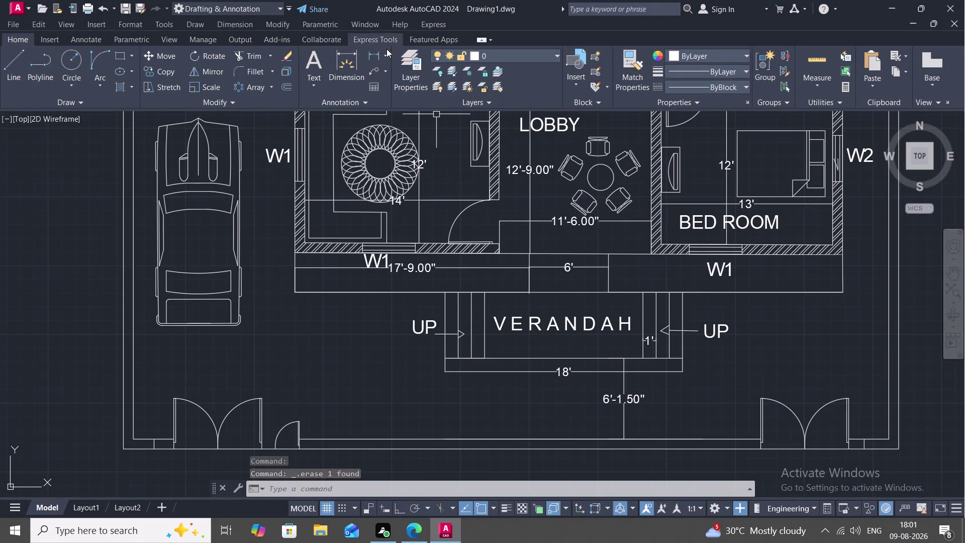
Start a linear dimension across the plan, then cancel it.
click(377, 56)
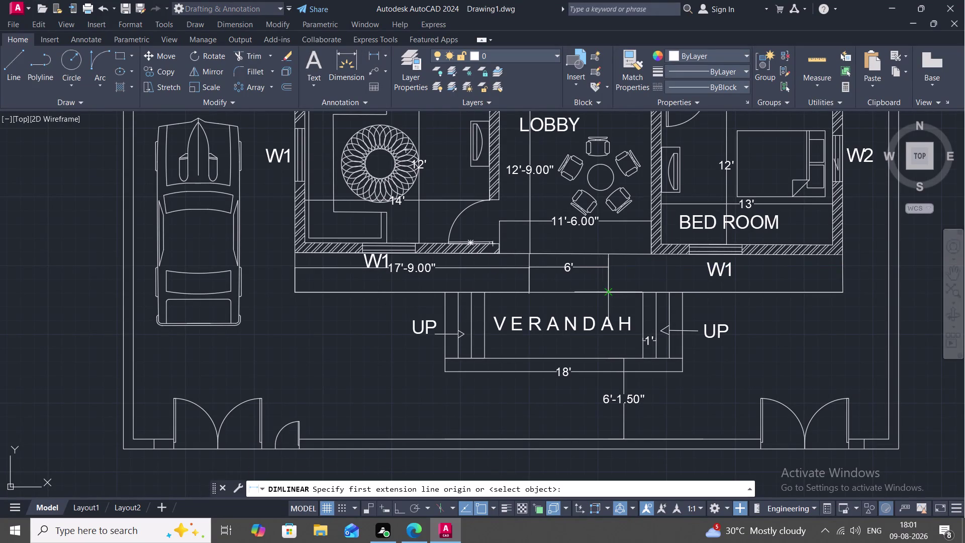
click(608, 292)
click(848, 291)
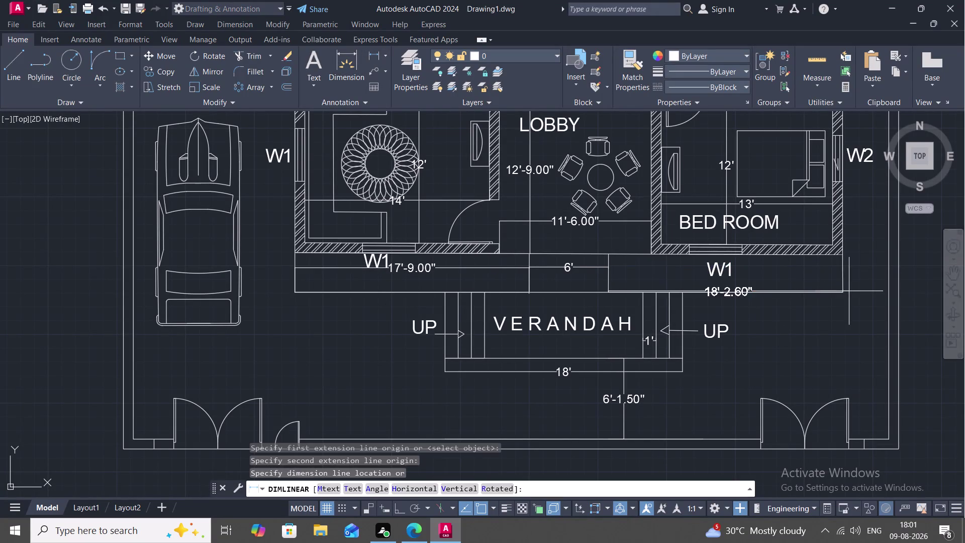
key(Escape)
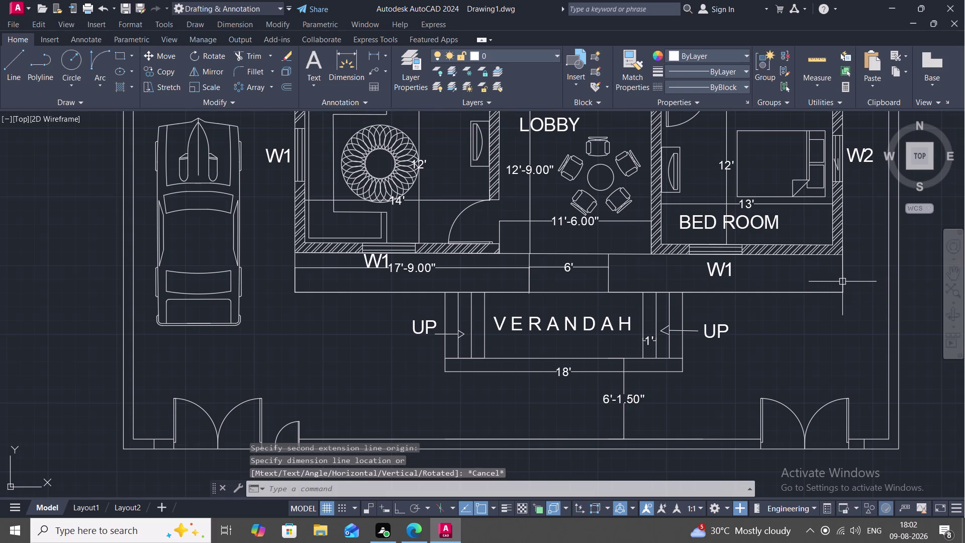
Pan and zoom to the rooms, then attempt a trim and cancel it twice.
middle_drag(842, 282, 737, 310)
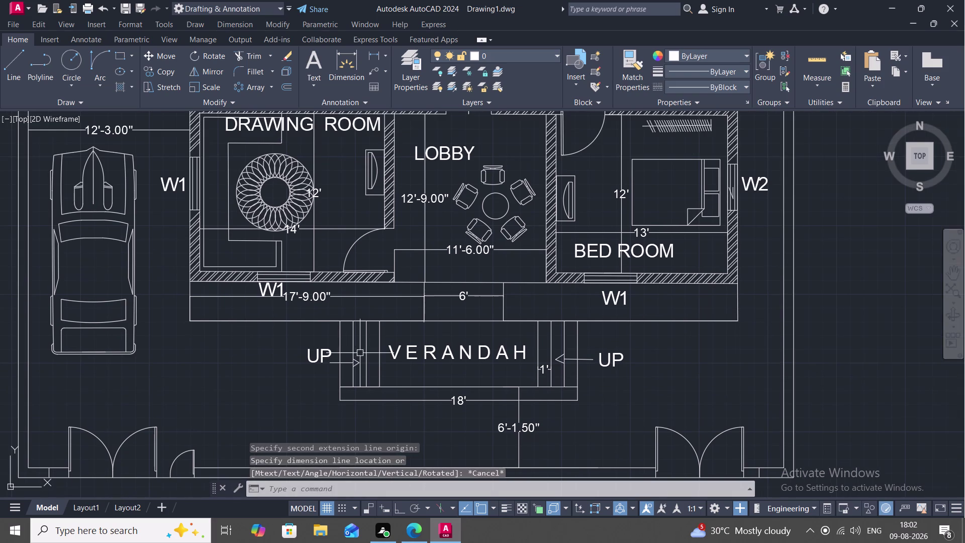
scroll(up, 3)
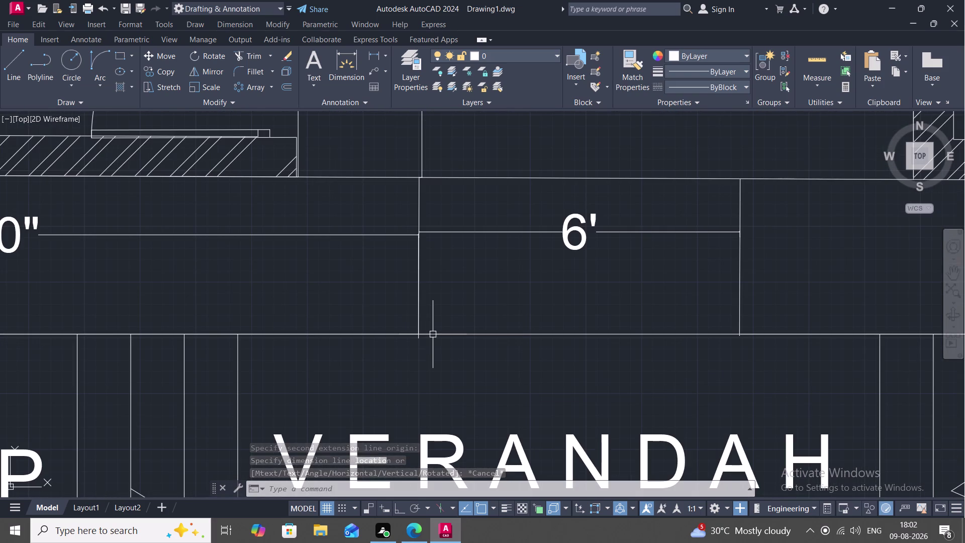
text(TR)
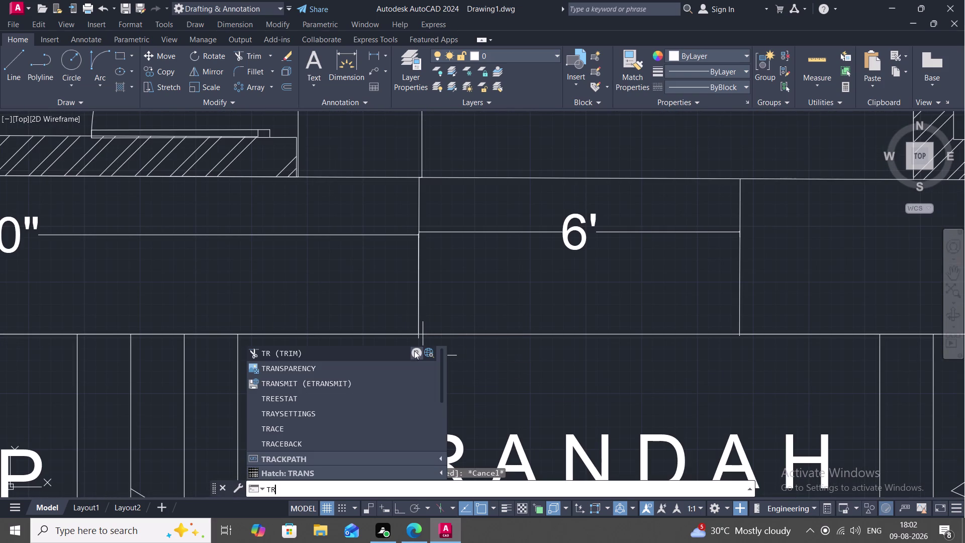
click(409, 350)
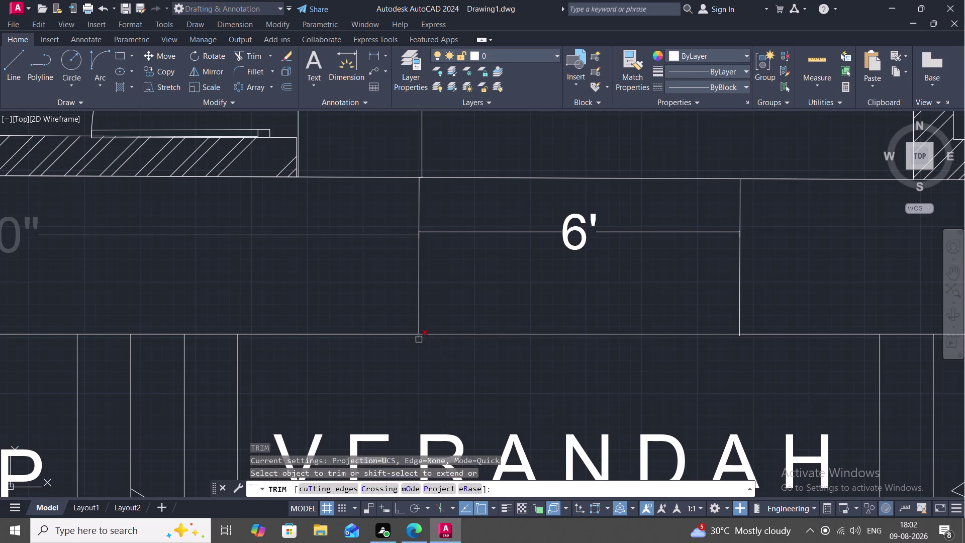
key(Escape)
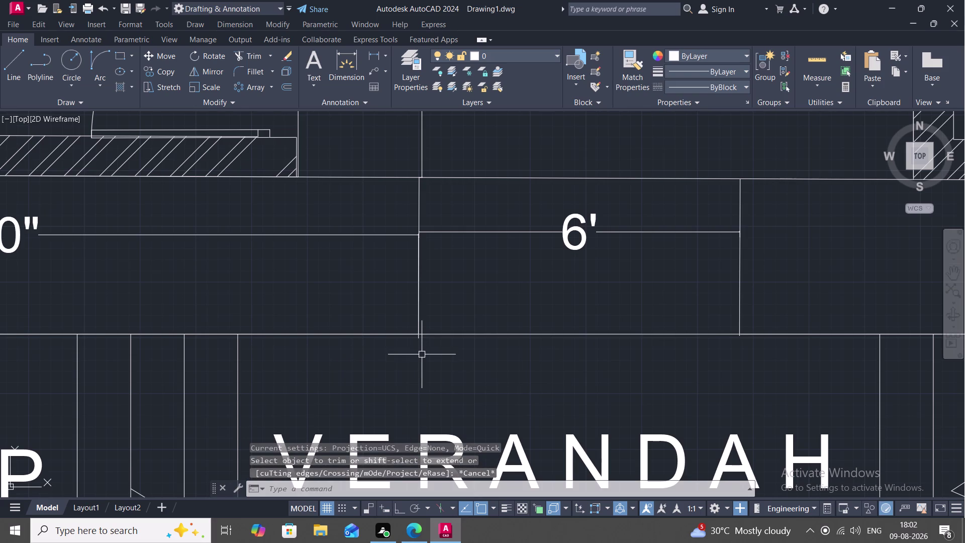
key(space)
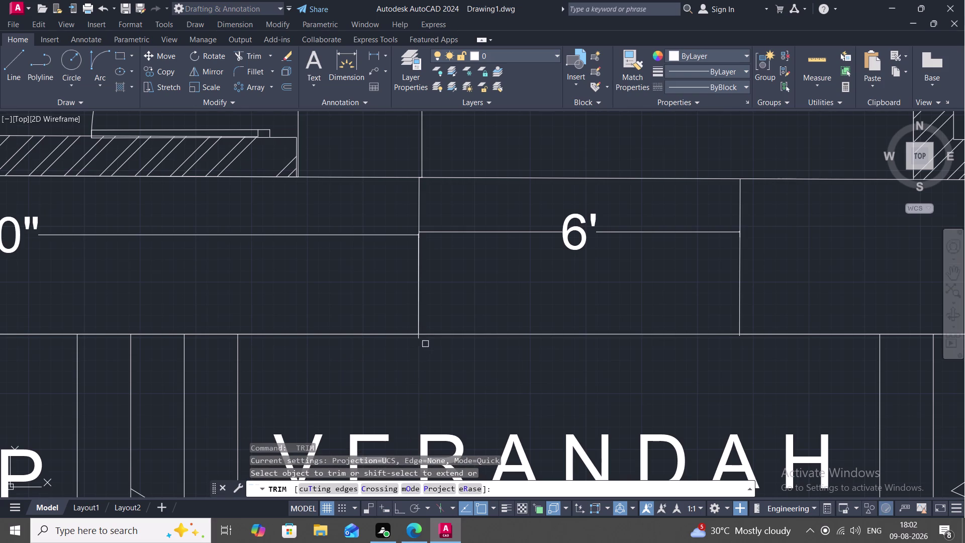
key(Escape)
Try dimensioning from the 6' bay, discarding the 23'-9.25" and 17'-9.23" results.
click(377, 51)
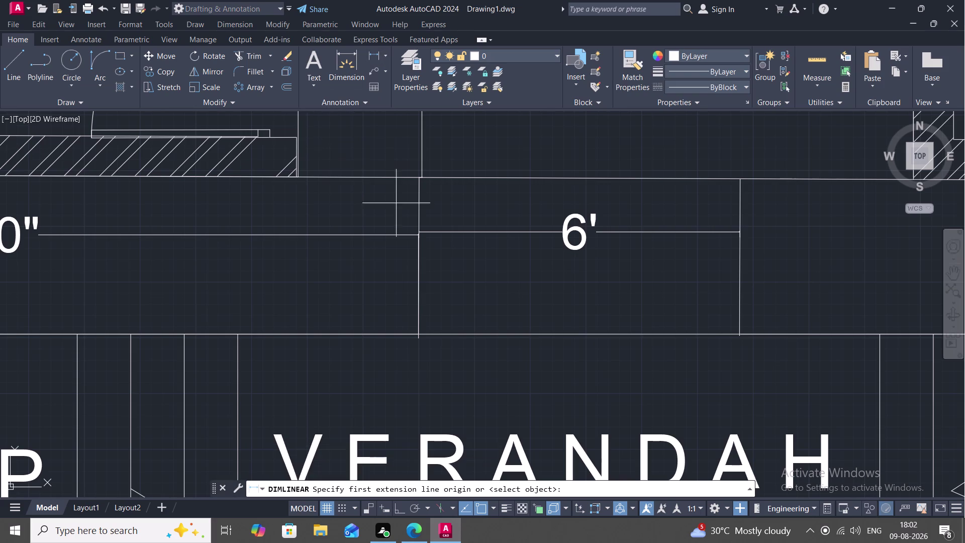
click(419, 334)
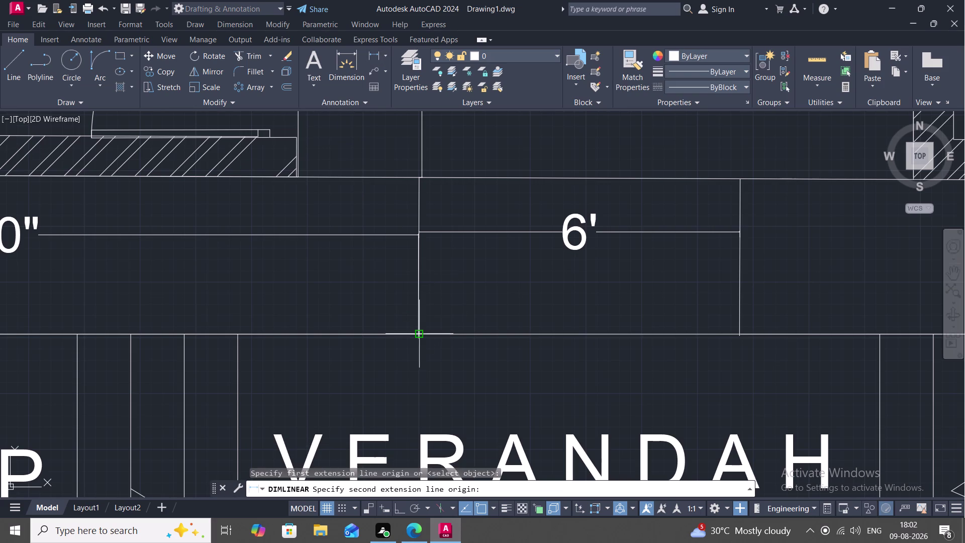
scroll(down, 3)
middle_drag(872, 320, 521, 375)
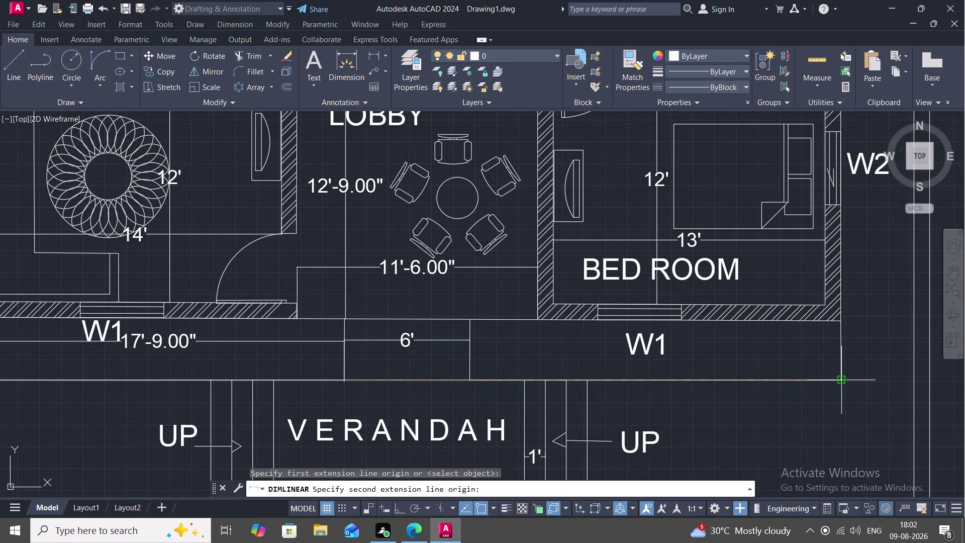
click(838, 381)
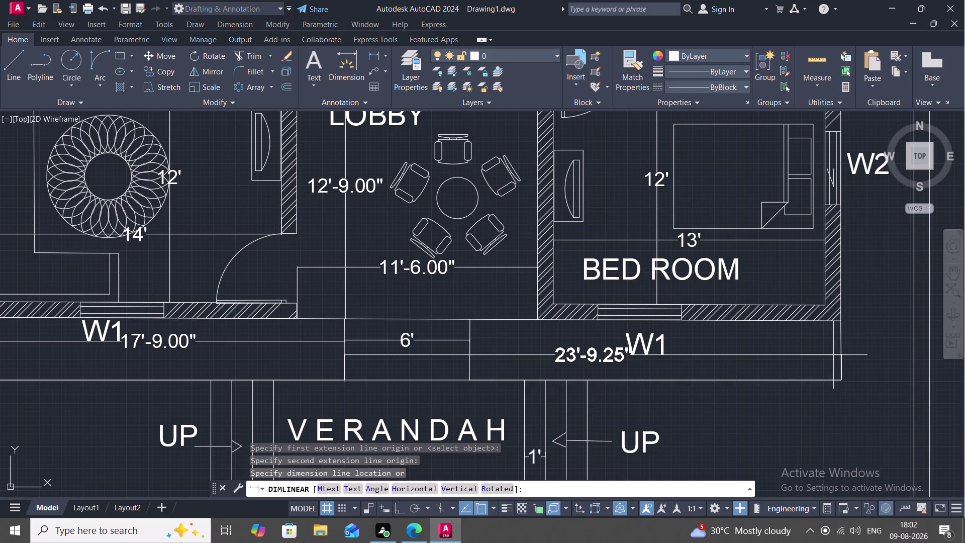
key(Escape)
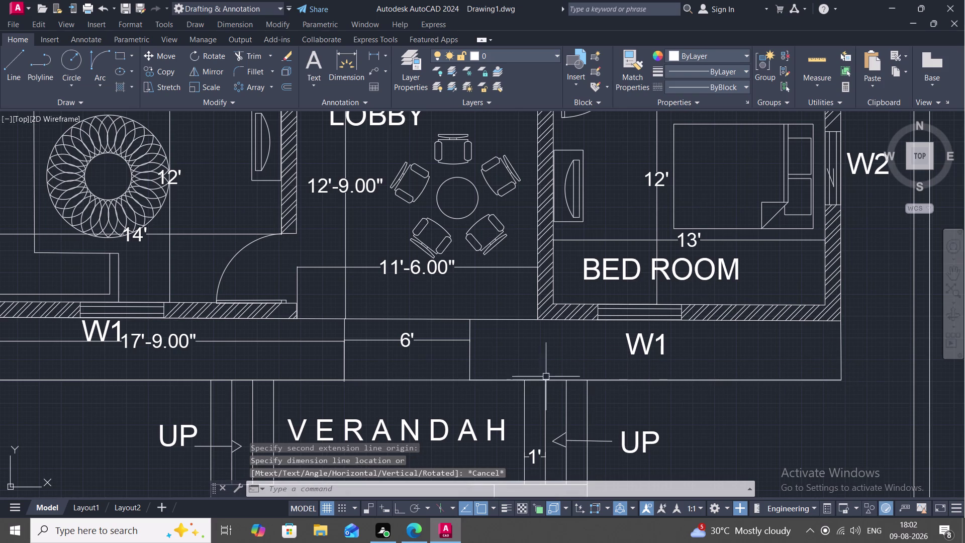
key(space)
click(468, 379)
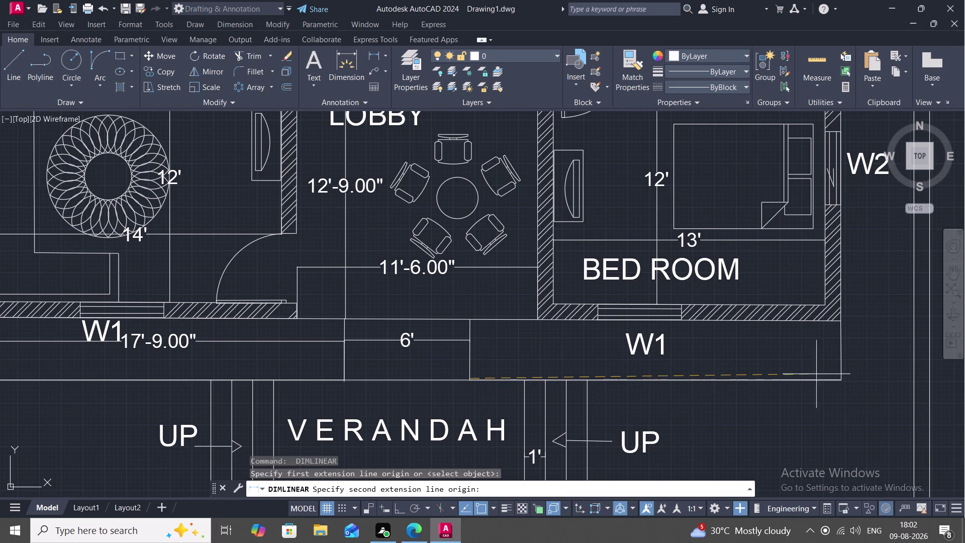
click(845, 373)
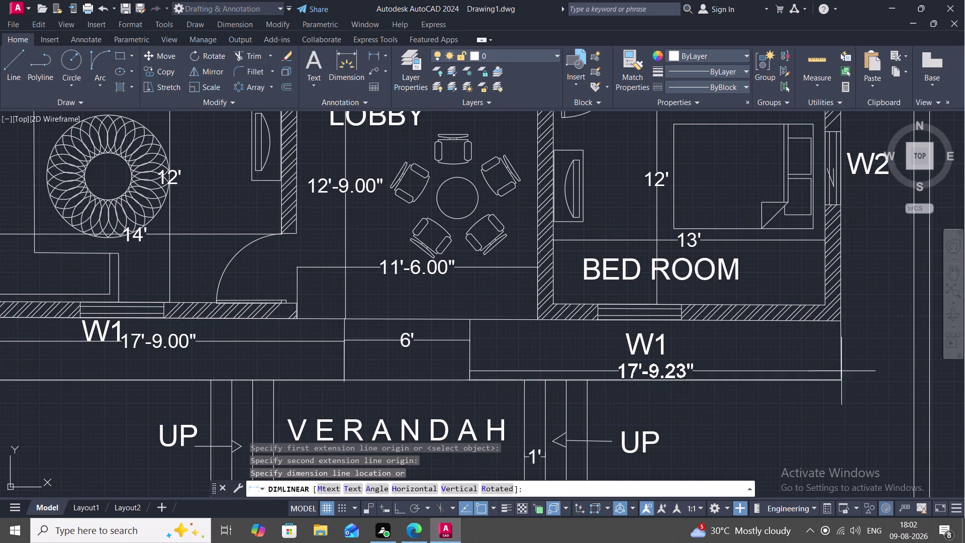
key(Escape)
Dimension 17'-9.00" from the 6' bay's right corner to the right wall, below W1.
key(space)
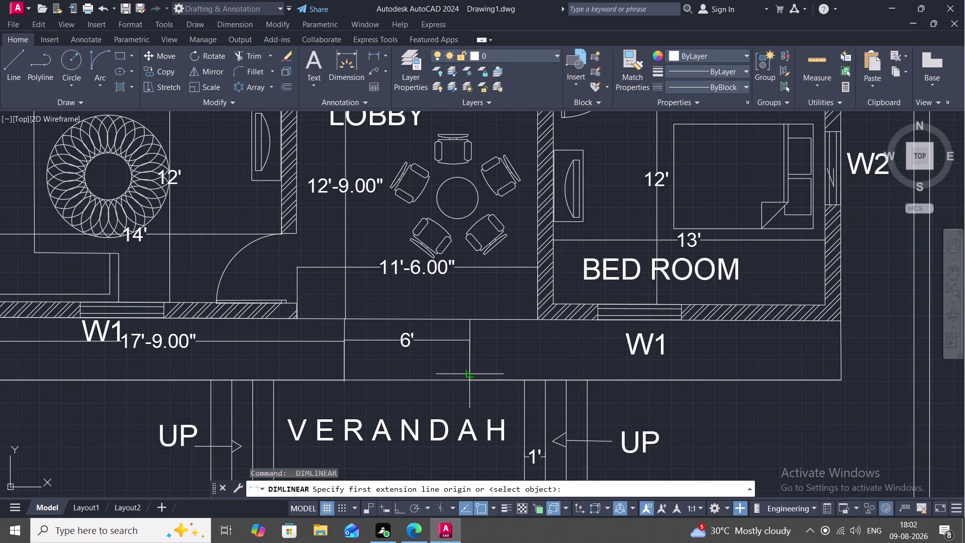
click(472, 382)
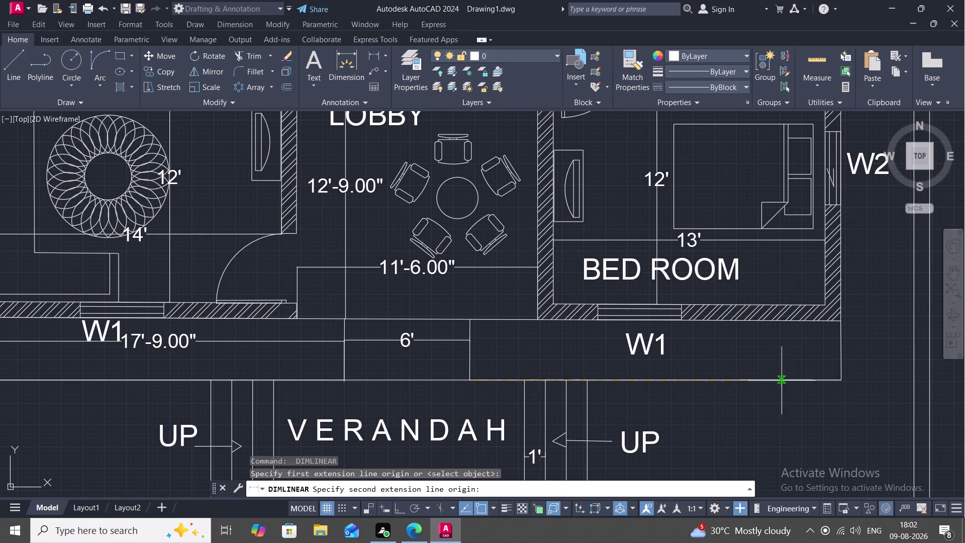
click(838, 381)
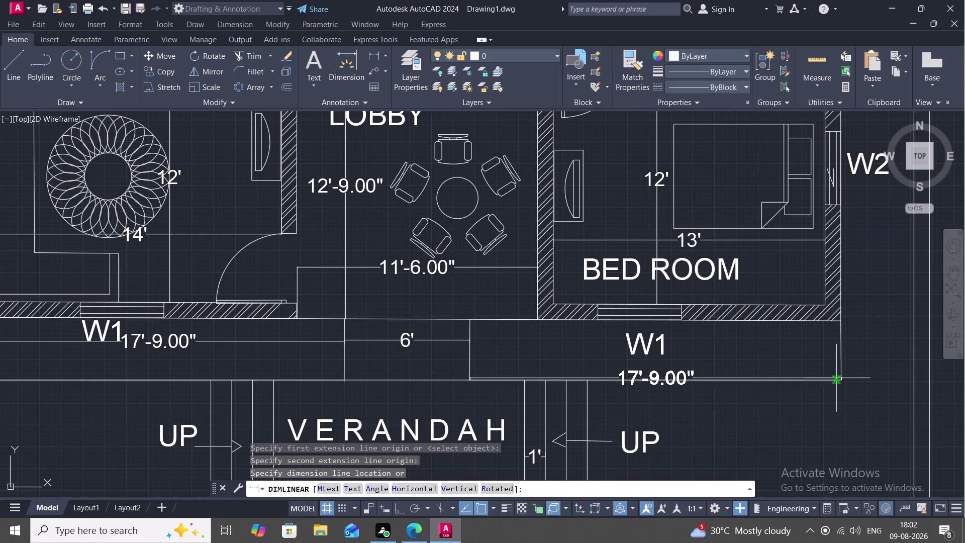
click(830, 363)
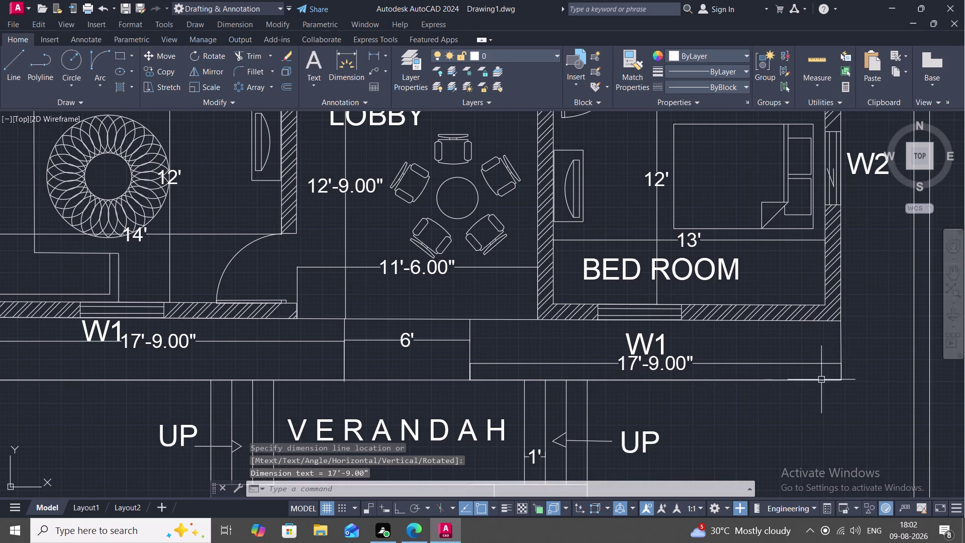
Select the left 17'-9.00" dimension and begin moving it.
middle_drag(793, 385, 807, 376)
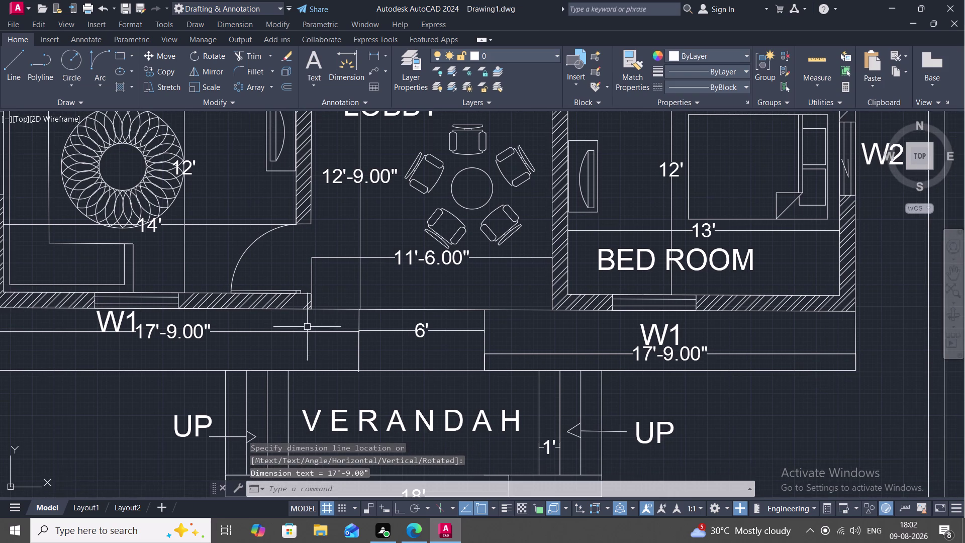
click(307, 331)
text(M)
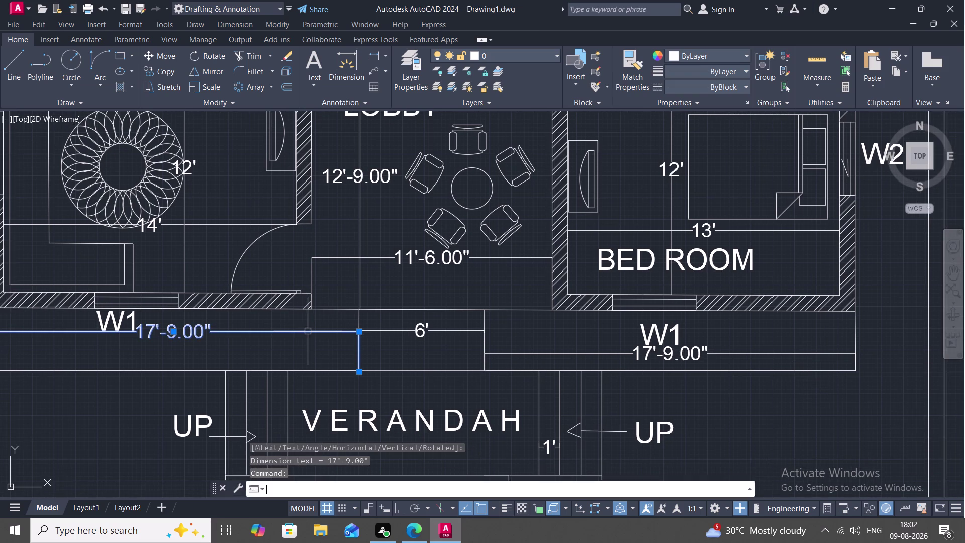
key(space)
Move the left 17'-9.00" dimension lower, then erase the disassociated dimension.
click(268, 331)
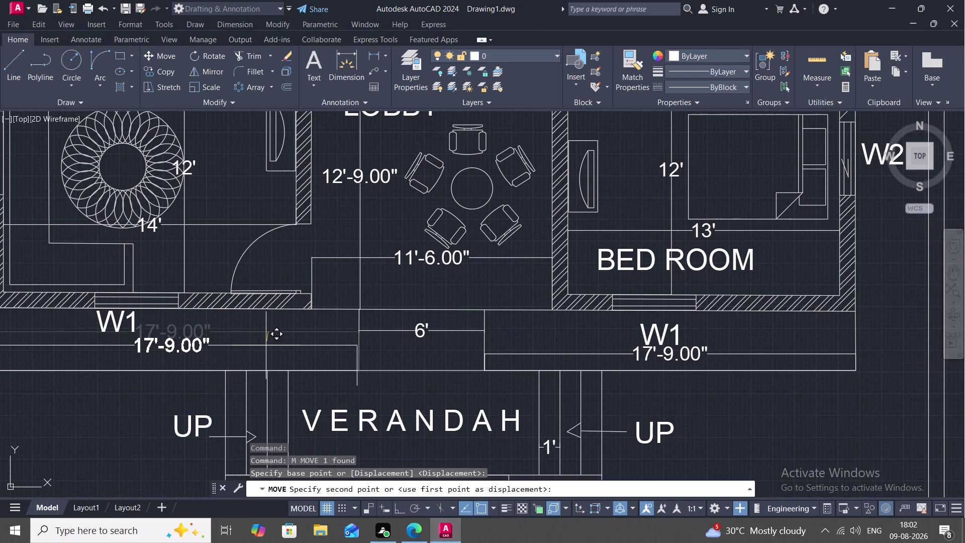
click(268, 346)
scroll(down, 3)
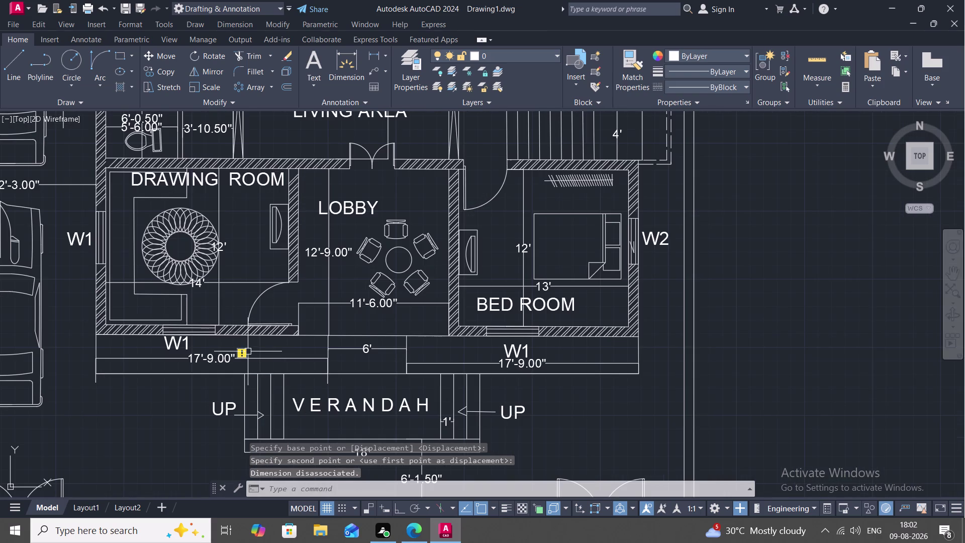
click(246, 351)
key(Delete)
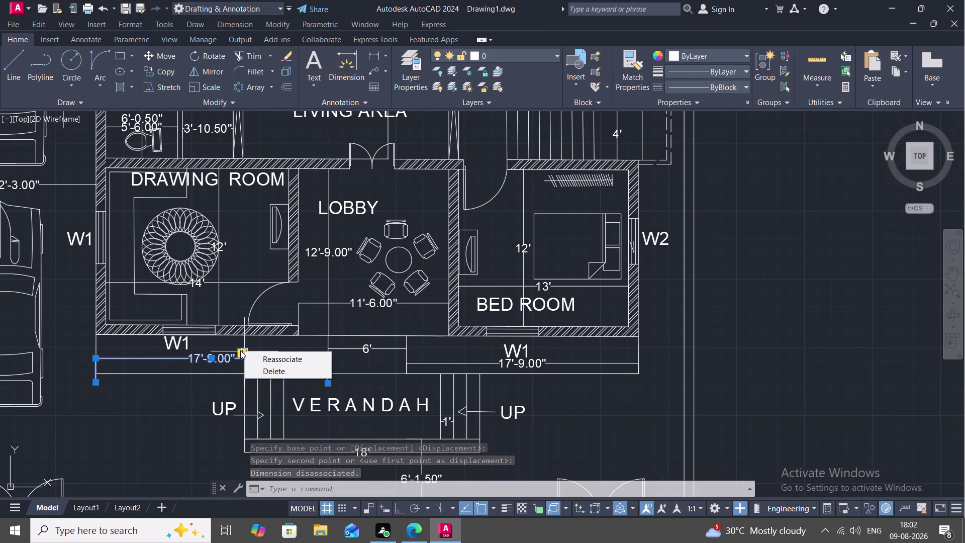
click(296, 373)
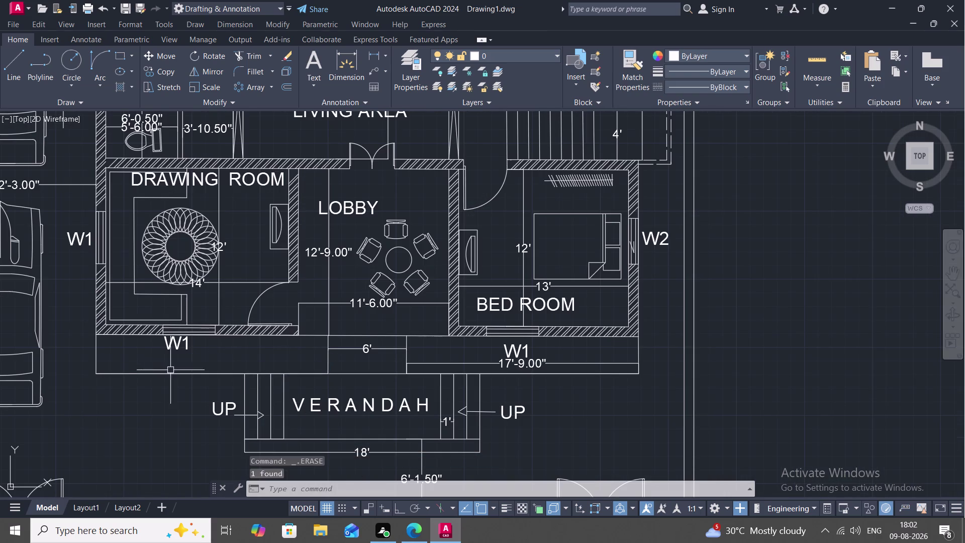
key(space)
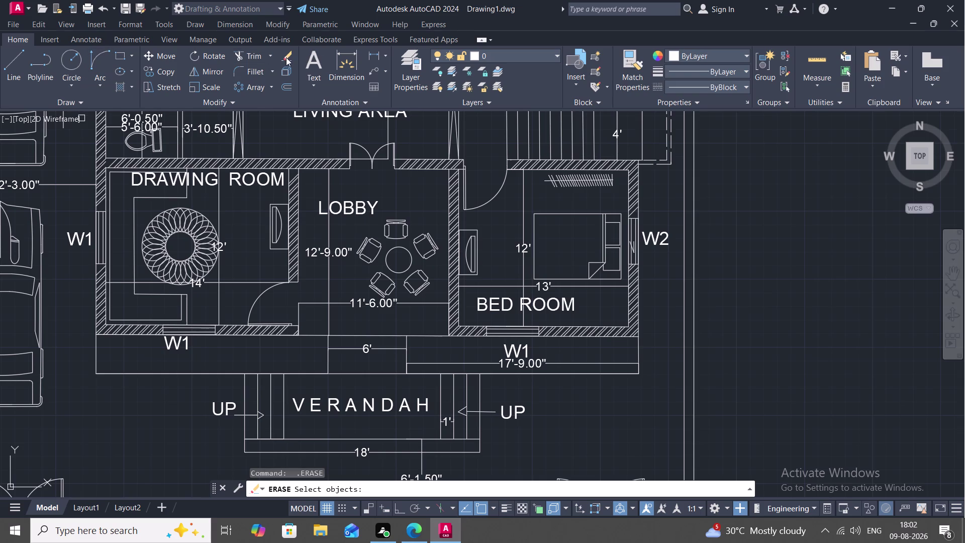
Dimension 17'-9.00" from the verandah front's left corner, placed below the rooms.
click(378, 53)
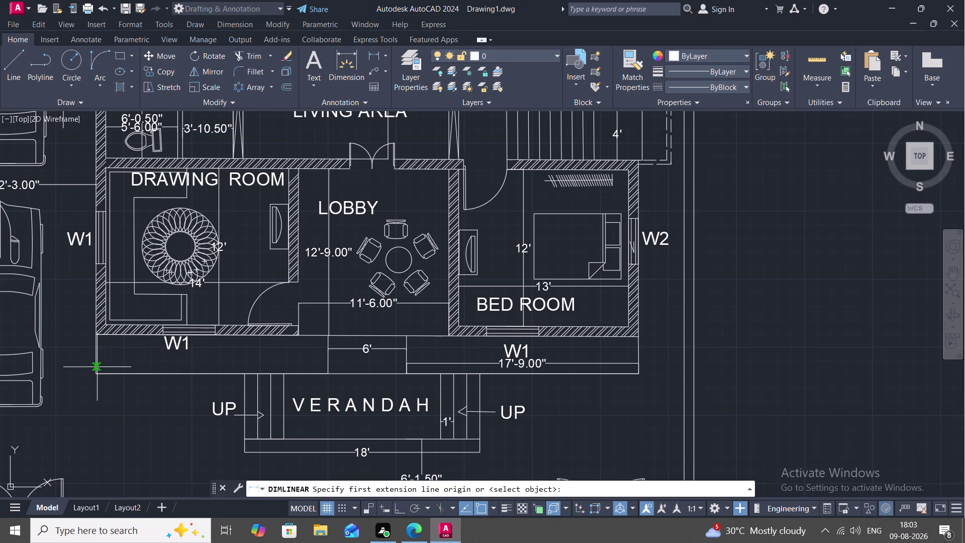
click(95, 373)
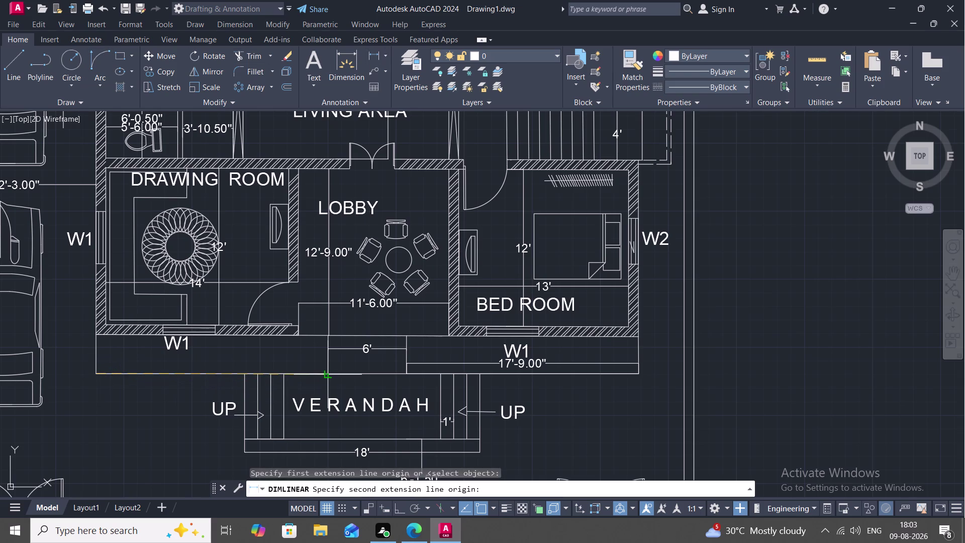
click(327, 373)
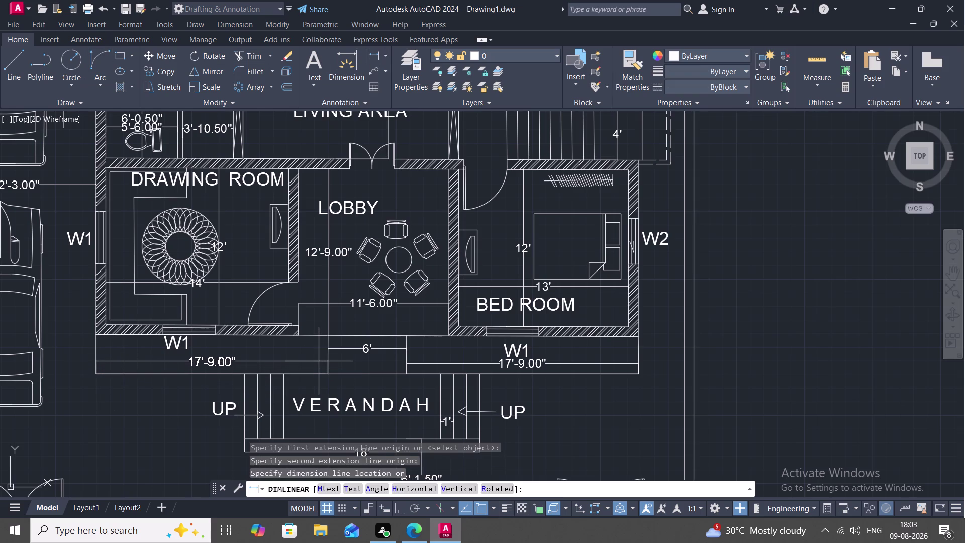
click(318, 361)
Copy the D2 door tag to two neighbouring doors at the top of the plan.
scroll(down, 3)
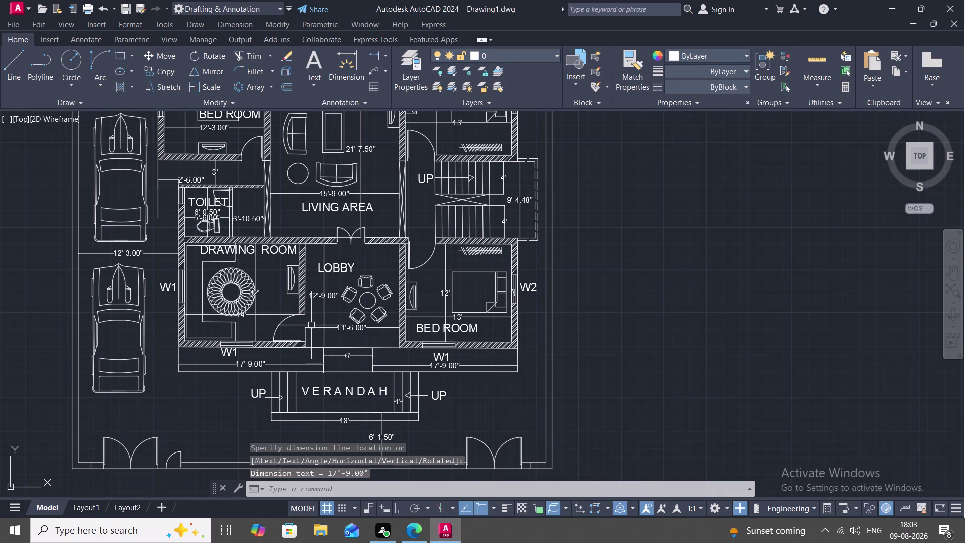
scroll(down, 3)
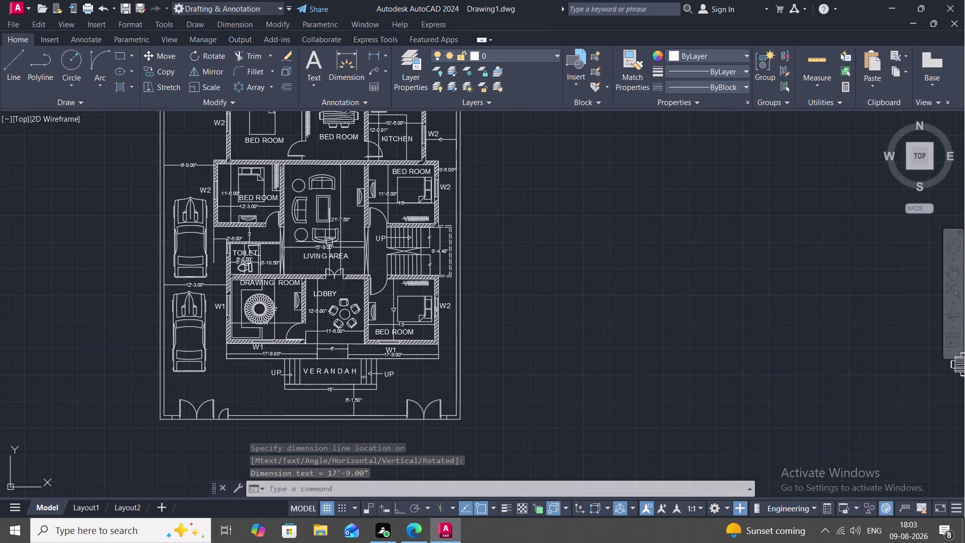
middle_drag(329, 242, 330, 287)
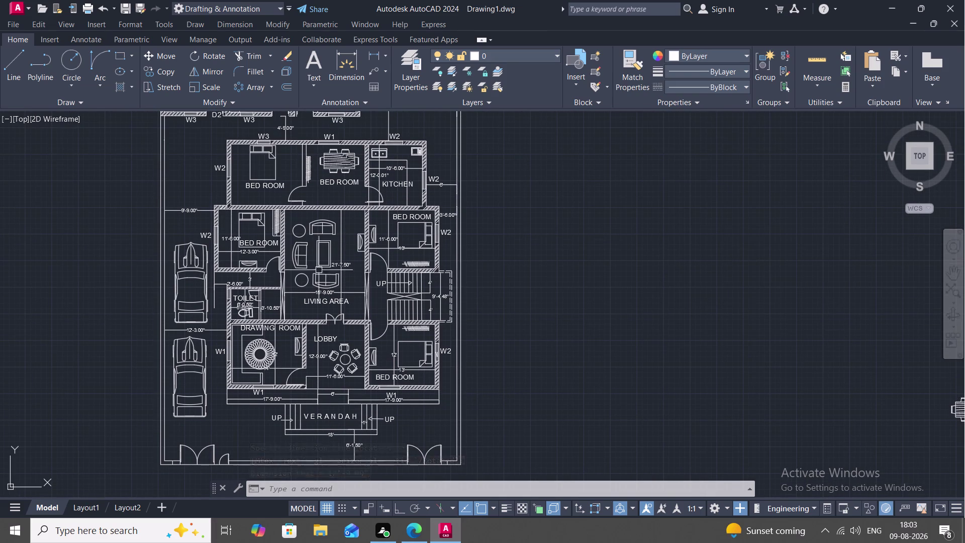
scroll(down, 3)
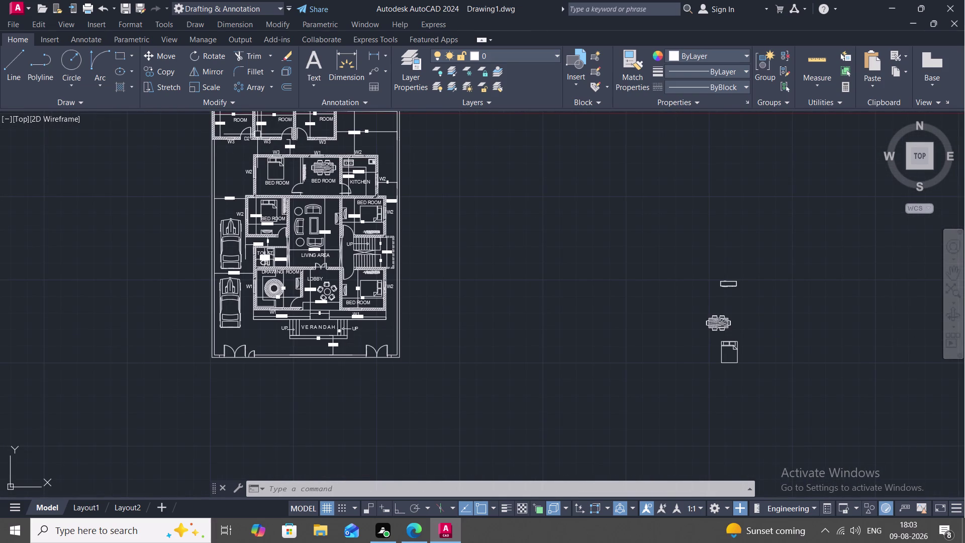
scroll(up, 3)
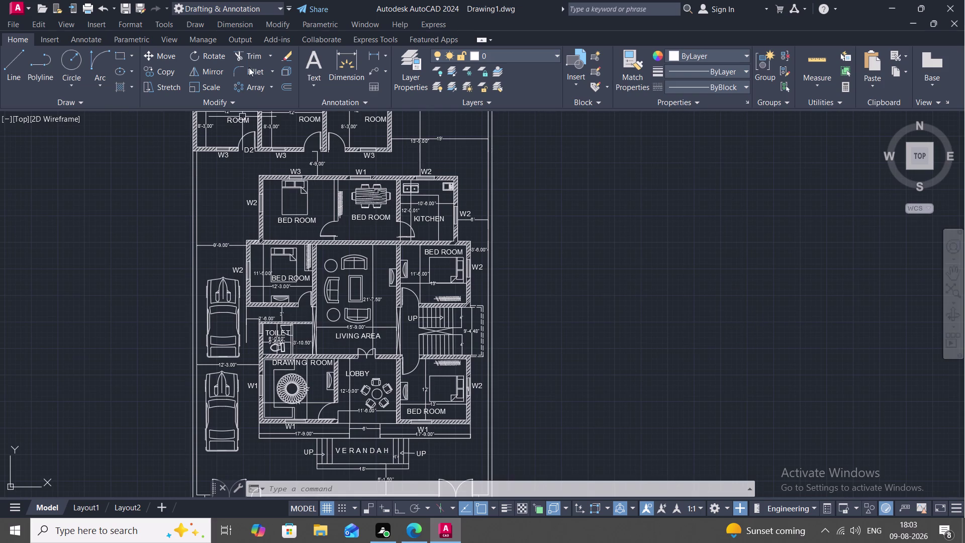
key(c)
text(O)
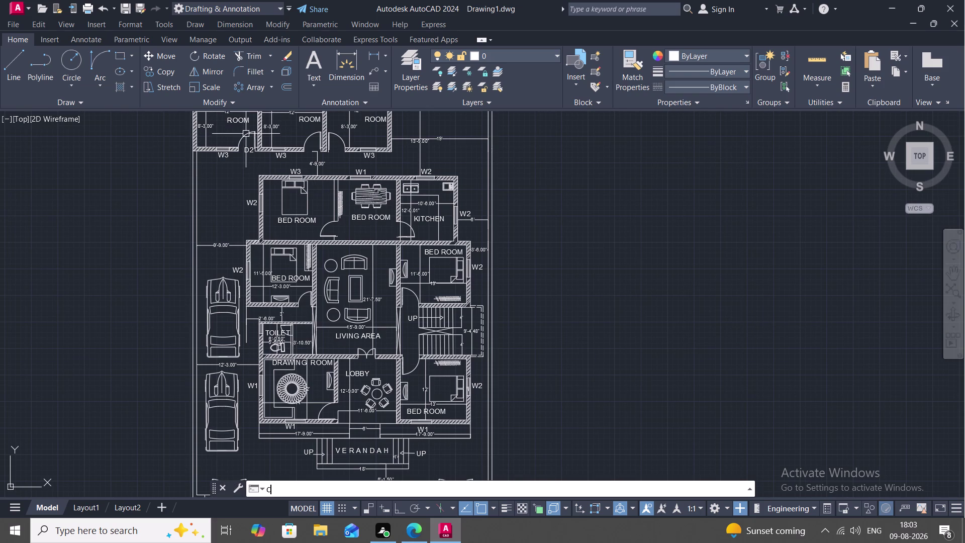
key(space)
click(249, 152)
right_click(249, 151)
click(249, 152)
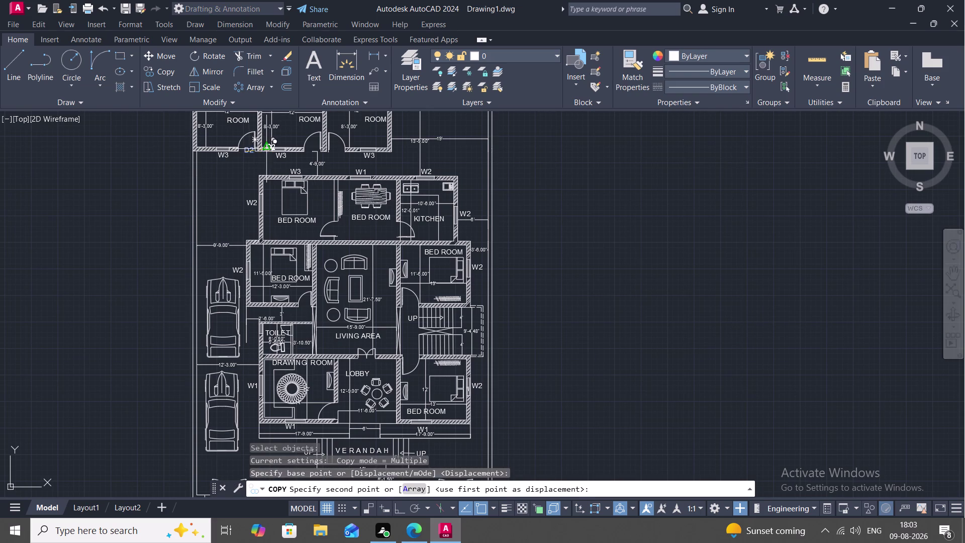
scroll(up, 3)
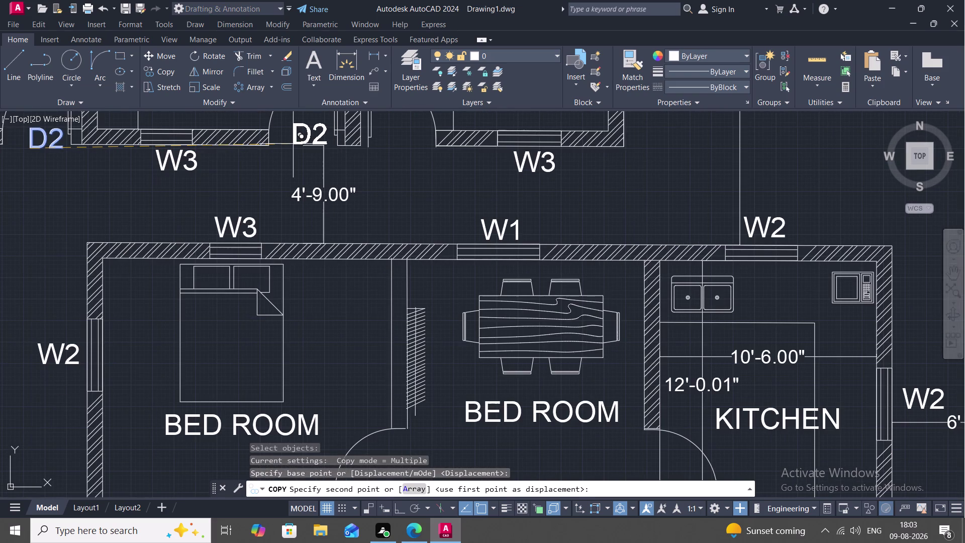
click(293, 143)
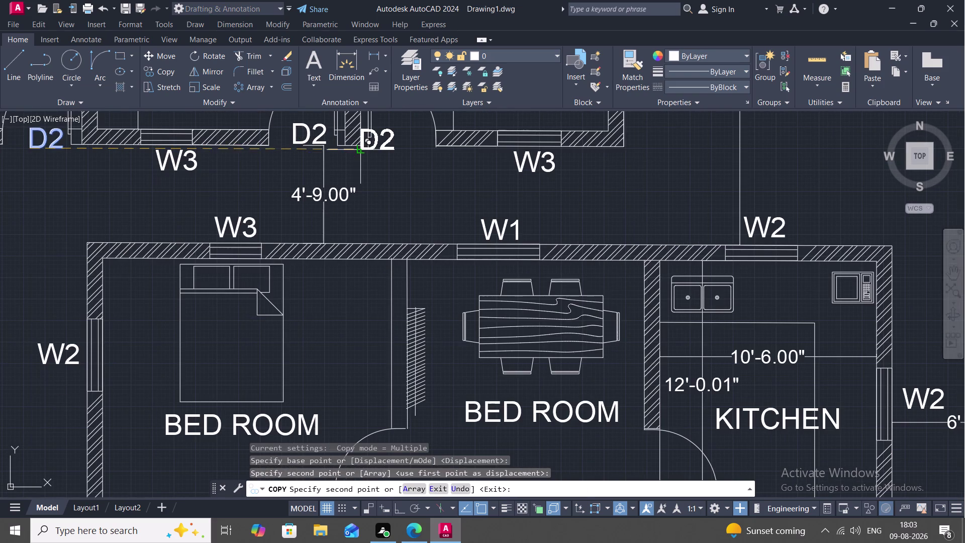
click(380, 144)
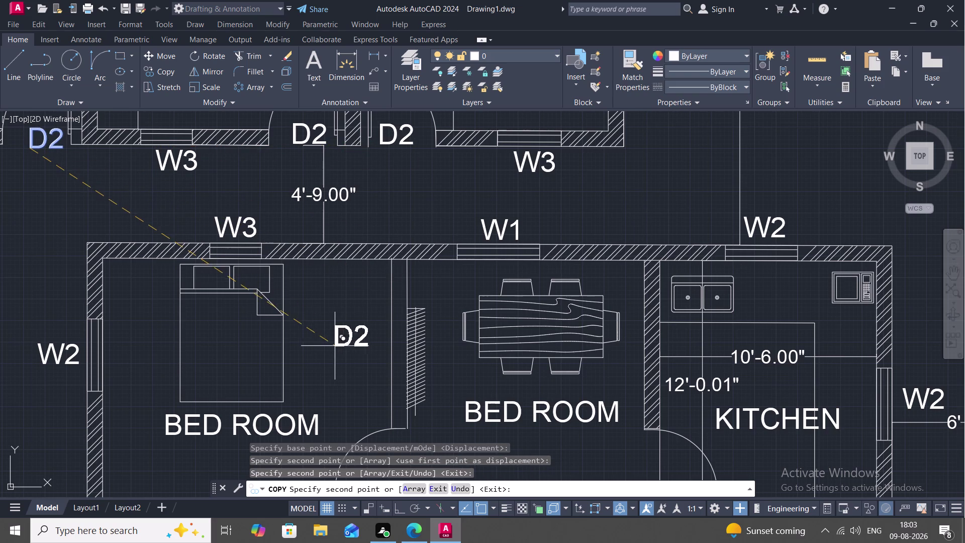
Pan down to the toilet and erase the 2'-6.00" dimension beside it.
middle_drag(332, 344, 298, 176)
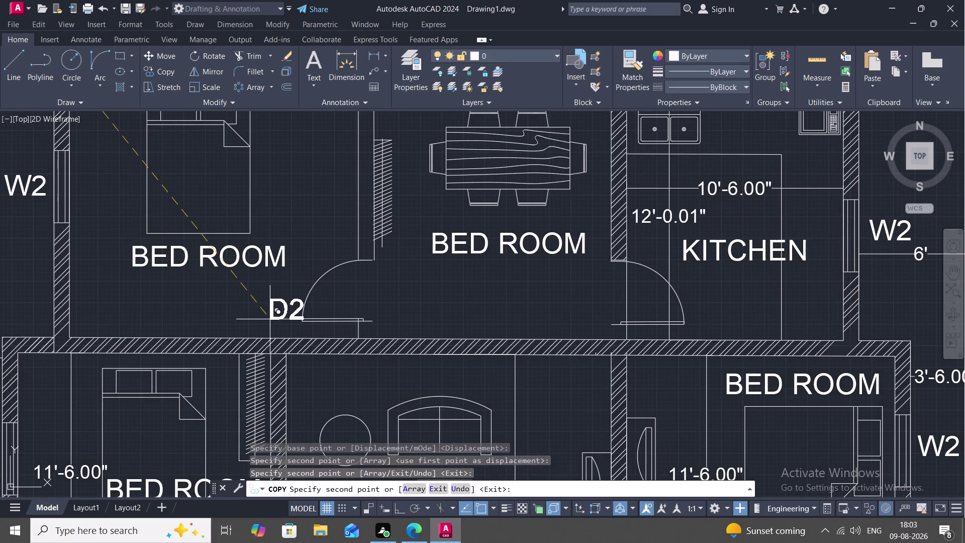
middle_drag(225, 313, 290, 237)
scroll(down, 3)
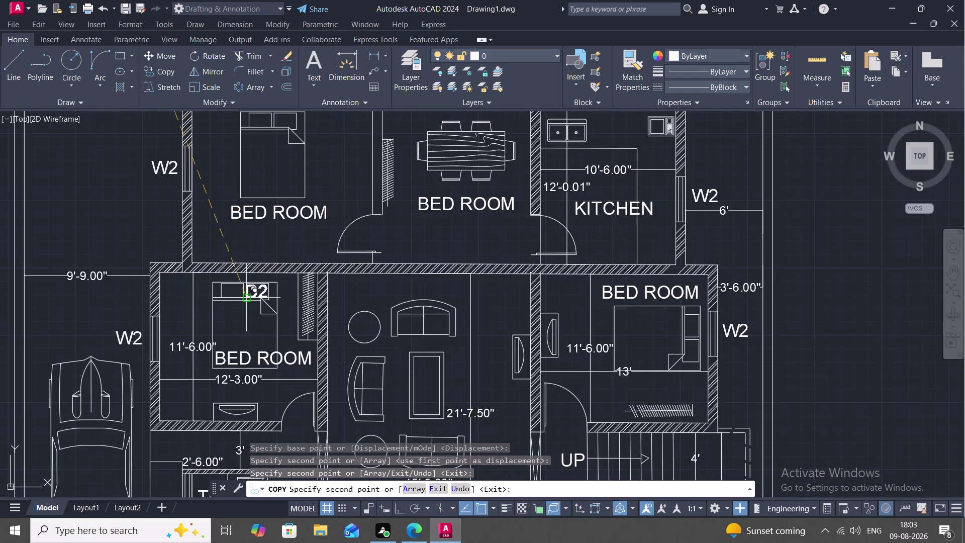
scroll(down, 3)
middle_drag(229, 315, 256, 253)
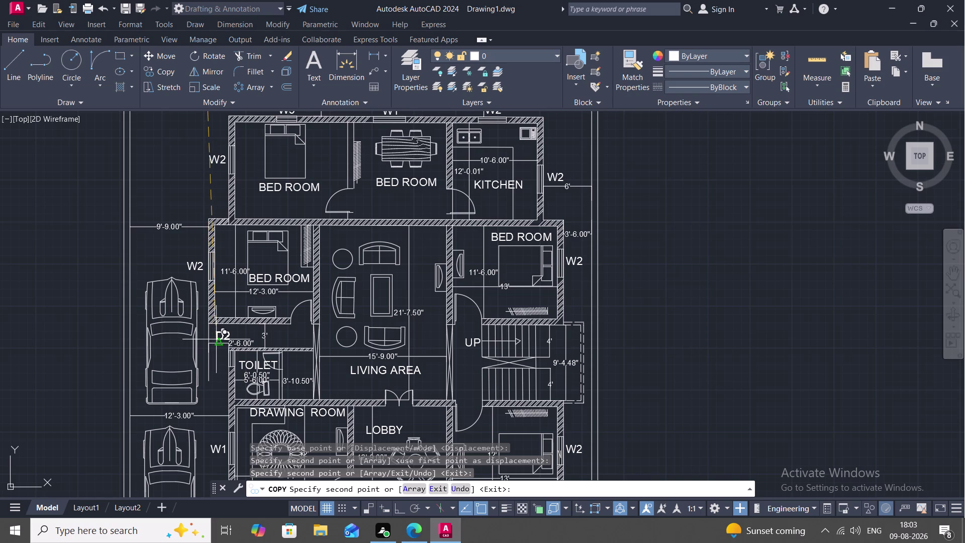
key(Escape)
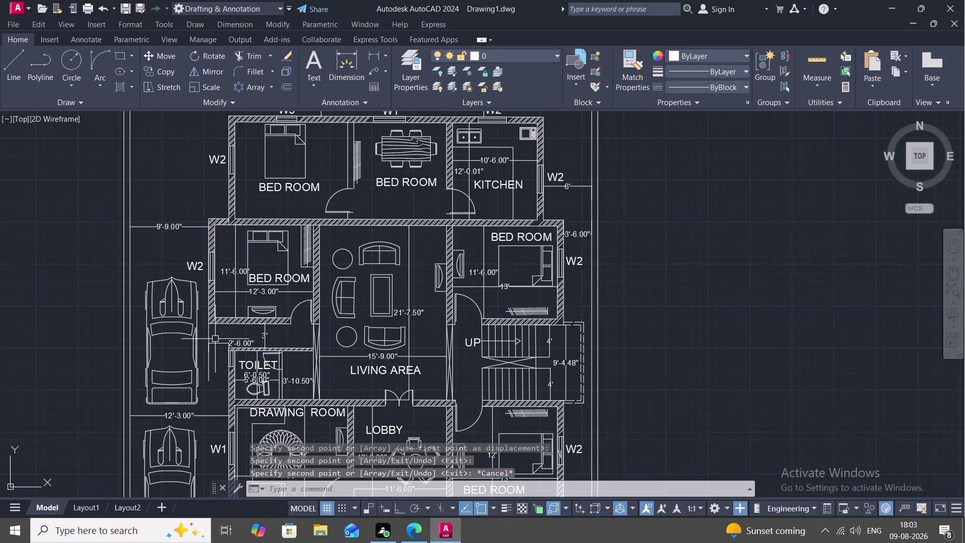
click(220, 344)
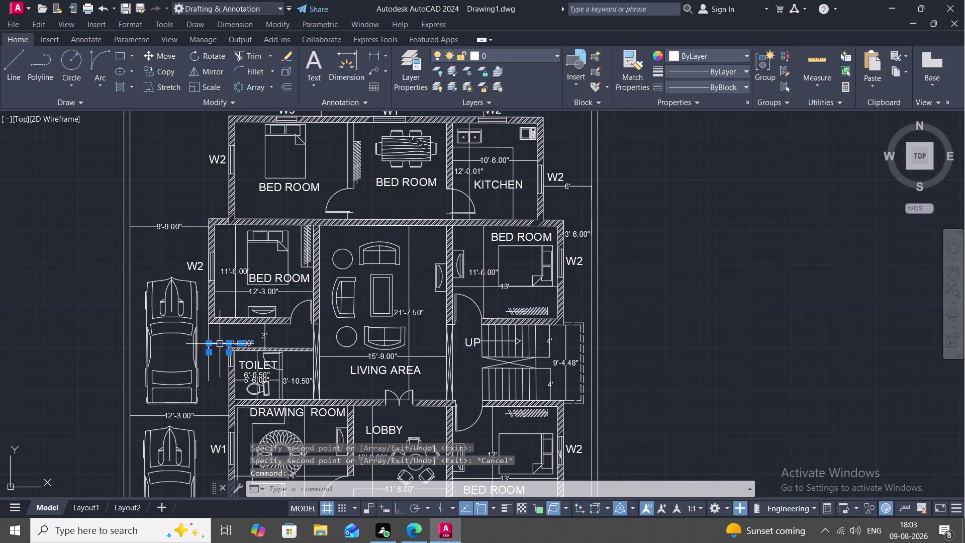
key(Delete)
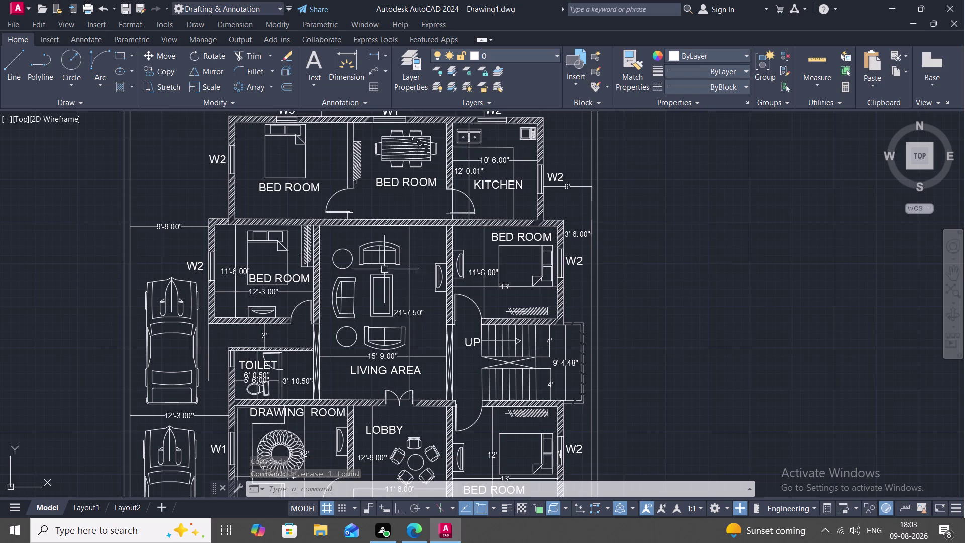
Copy the kitchen door swing into the doorway above the toilet.
key(c)
key(o)
key(space)
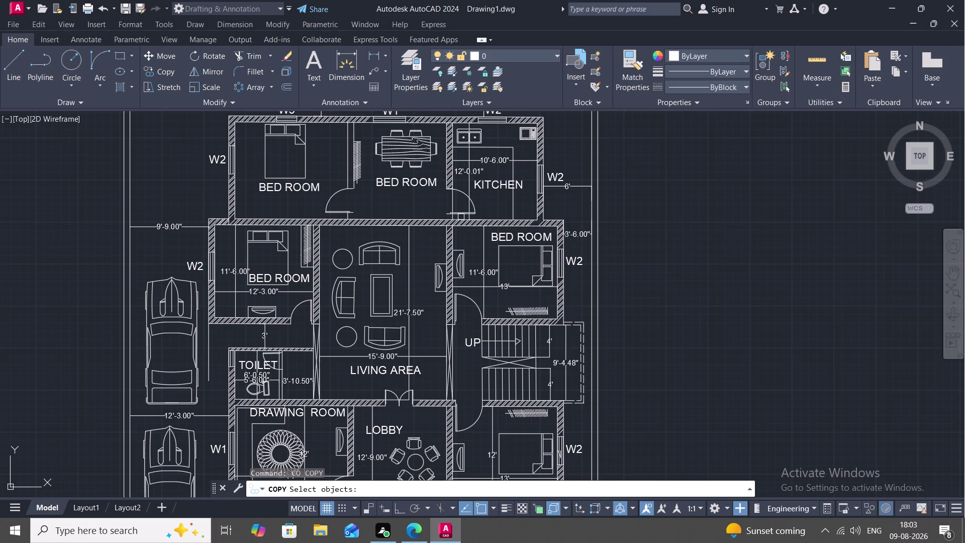
click(460, 216)
right_click(461, 216)
click(461, 215)
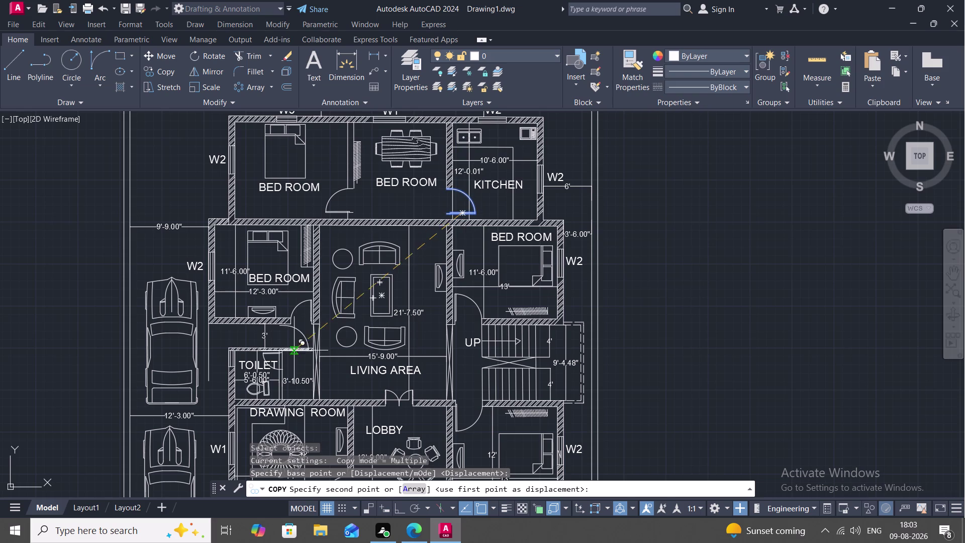
scroll(up, 3)
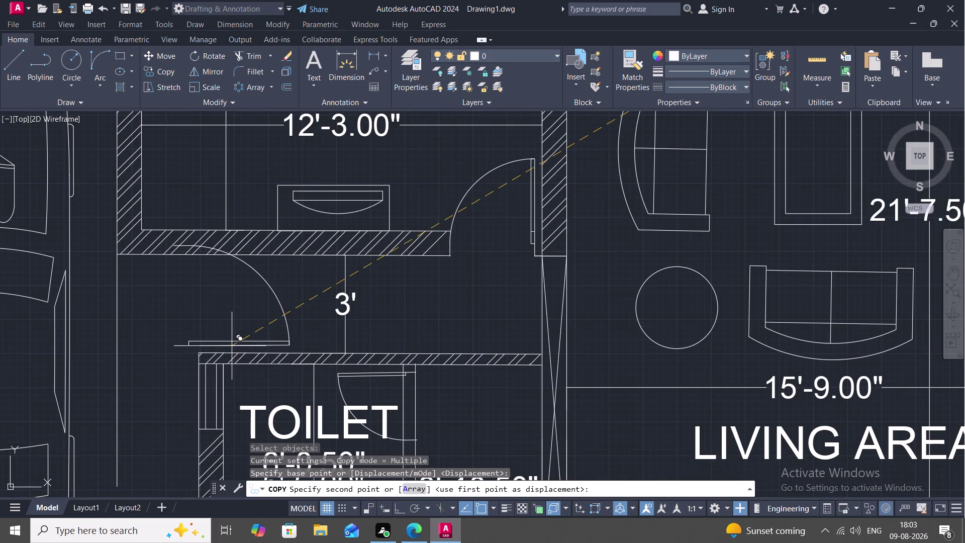
click(256, 353)
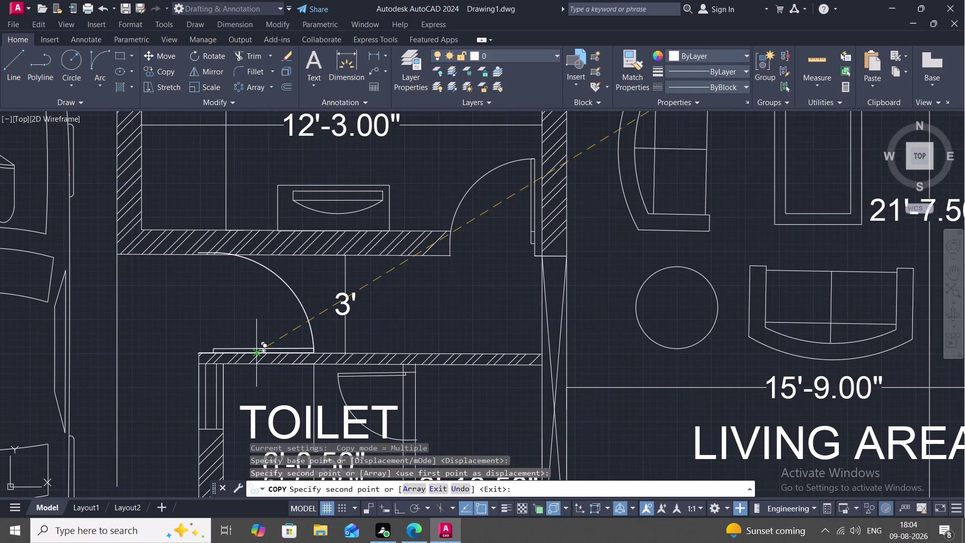
key(Escape)
Try scaling the copied toilet door from its hinge, then cancel and return to the upper rooms.
key(s)
key(c)
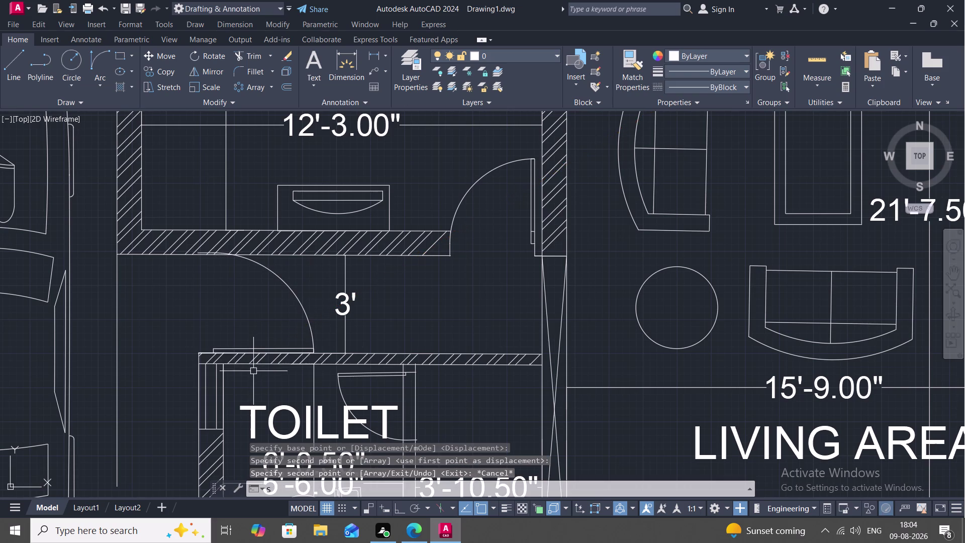
key(space)
click(269, 350)
right_click(269, 350)
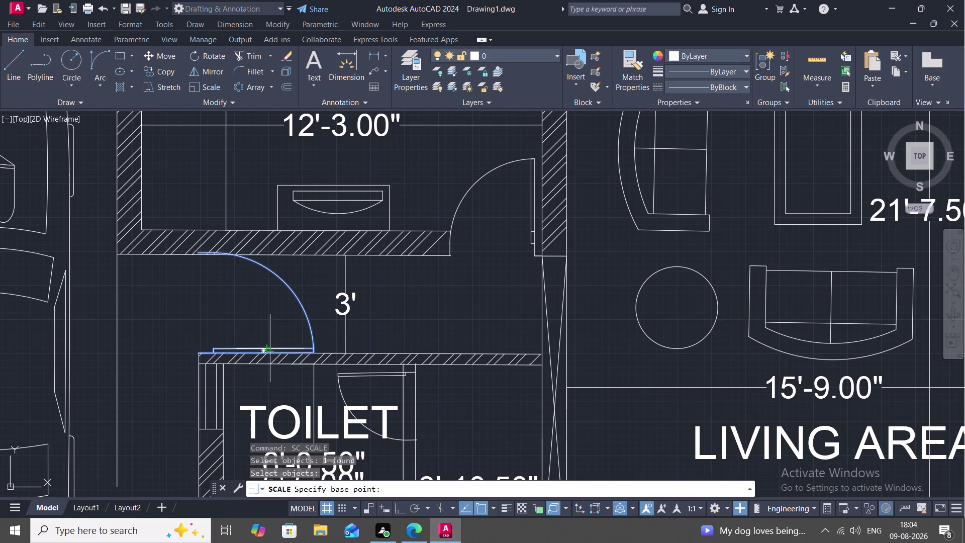
click(199, 350)
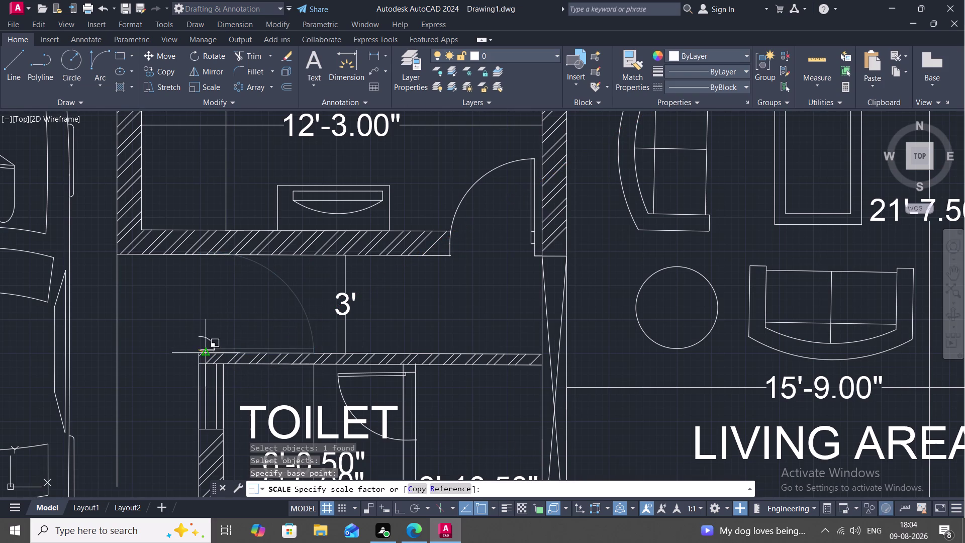
click(254, 362)
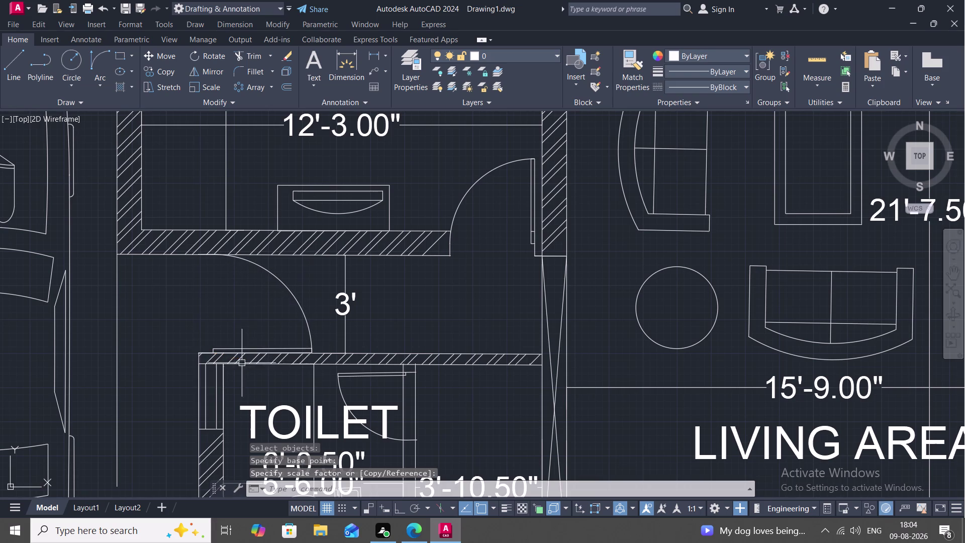
key(Escape)
scroll(down, 3)
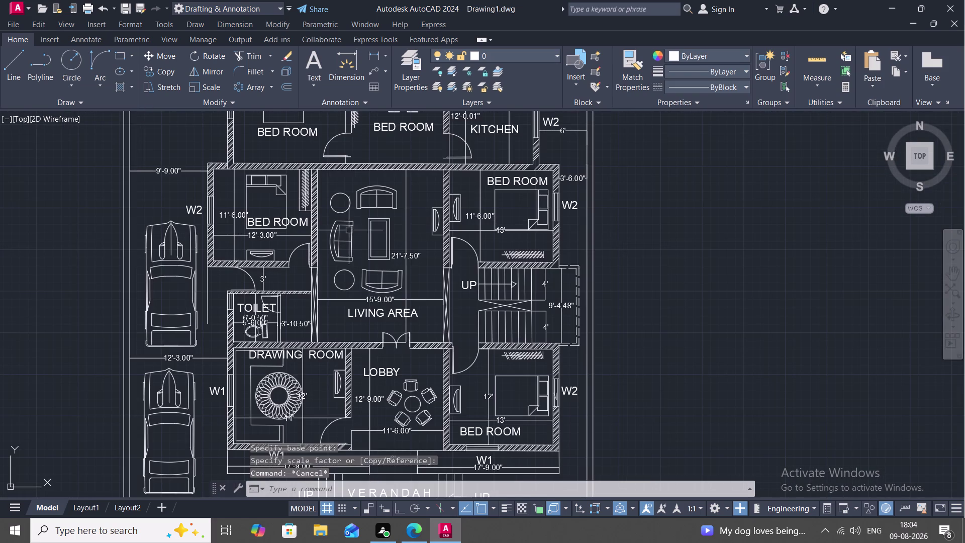
middle_drag(445, 187, 454, 272)
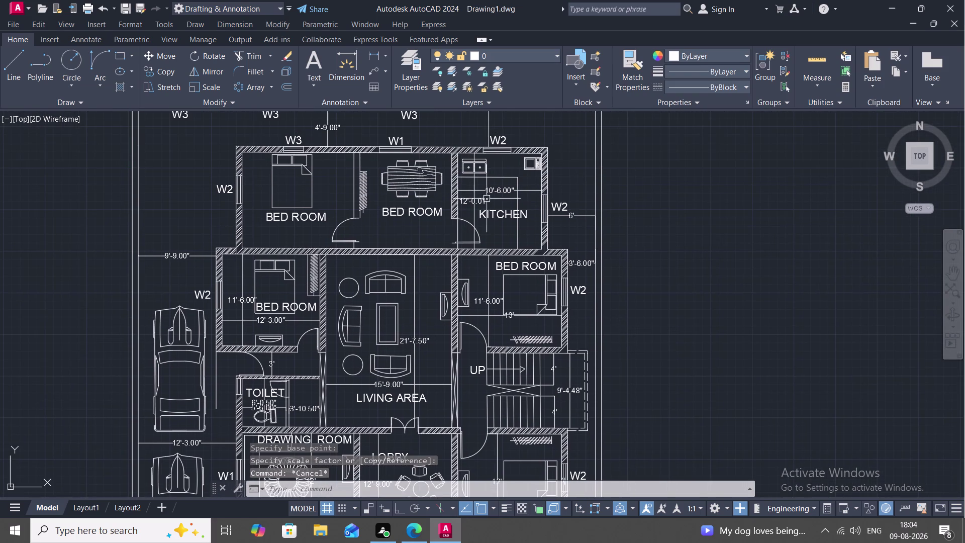
scroll(down, 3)
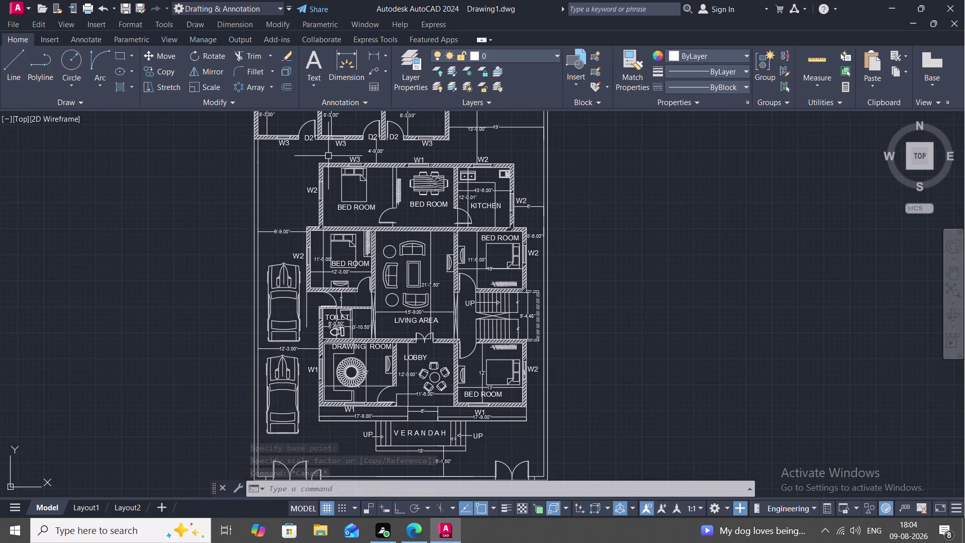
Copy the D2 door label to the toilet's doorway.
text(C)
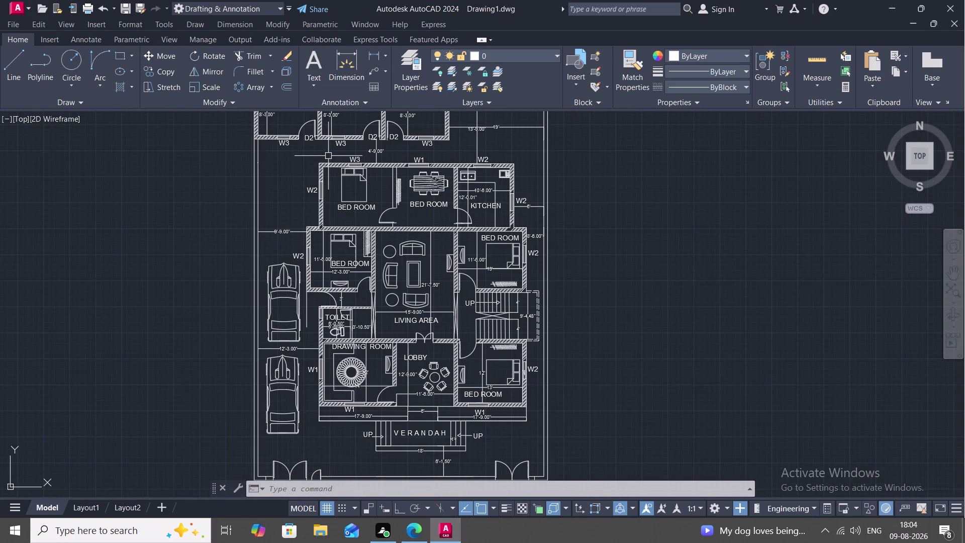
text(O)
key(space)
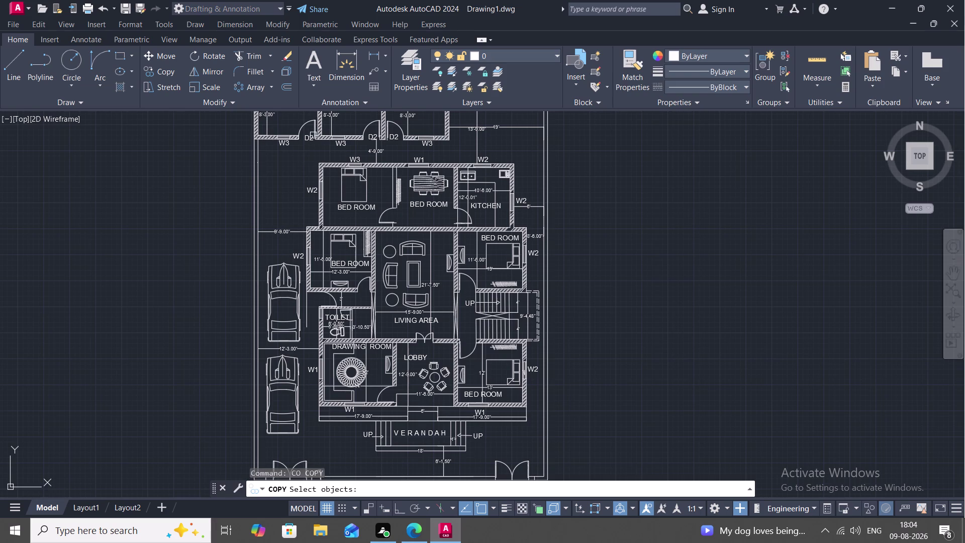
click(311, 138)
right_click(311, 138)
click(311, 138)
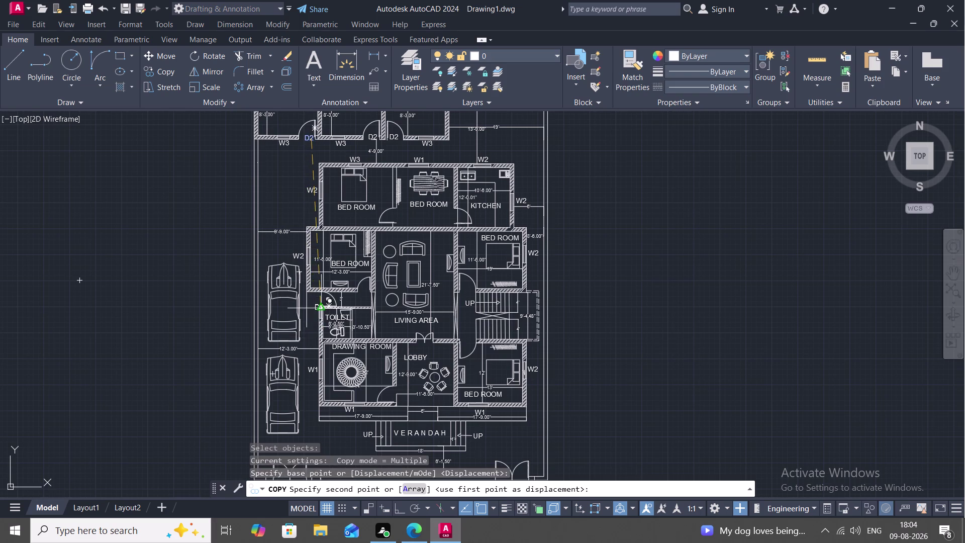
scroll(up, 3)
click(334, 297)
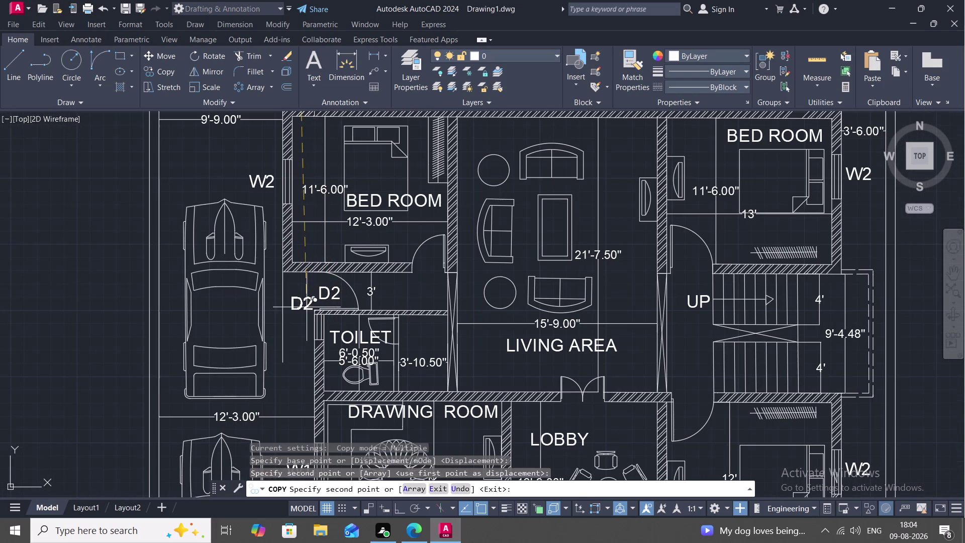
click(399, 333)
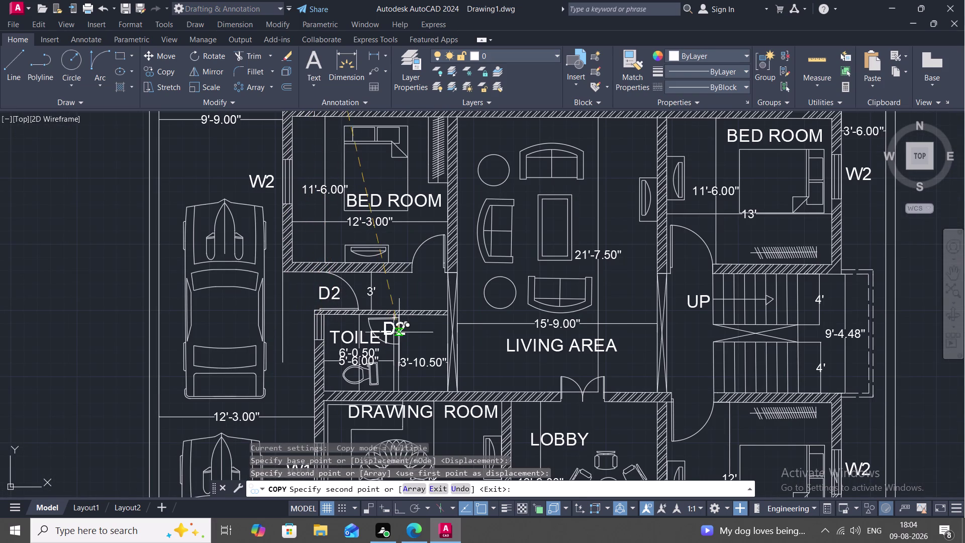
key(Escape)
Edit the copied label's text from D2 to D6.
double_click(403, 328)
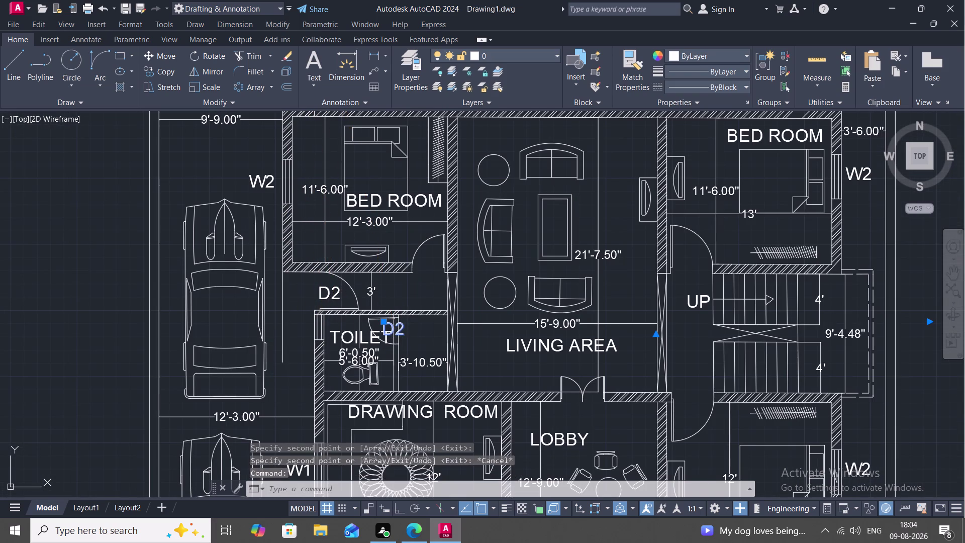
click(403, 328)
key(BackSpace)
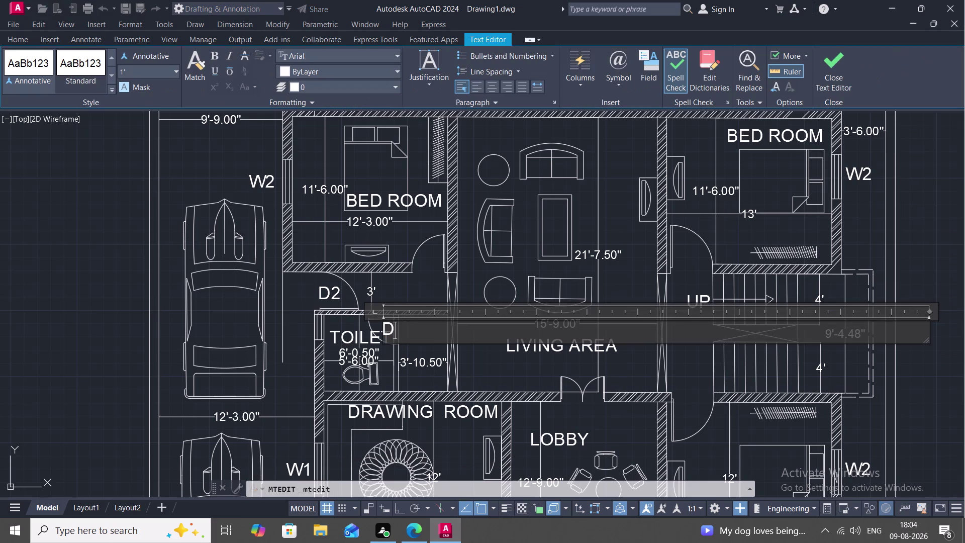
key(6)
click(412, 346)
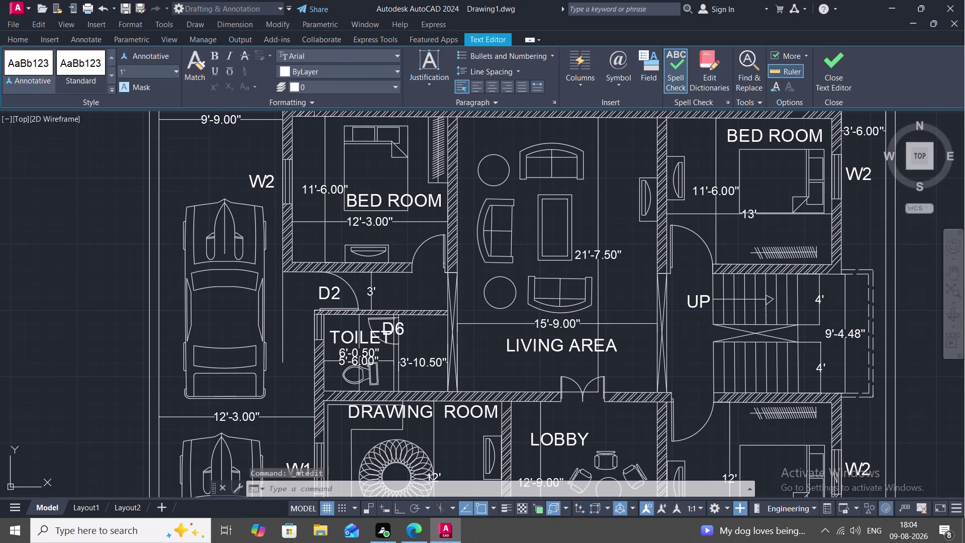
scroll(up, 3)
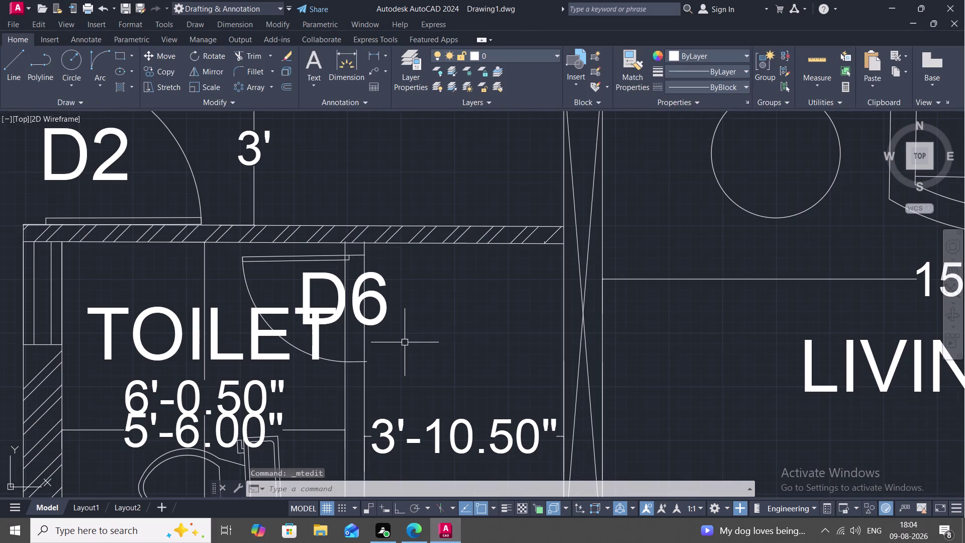
Try trimming the lines near D6 and the toilet door, then cancel.
key(t)
key(r)
key(space)
click(344, 340)
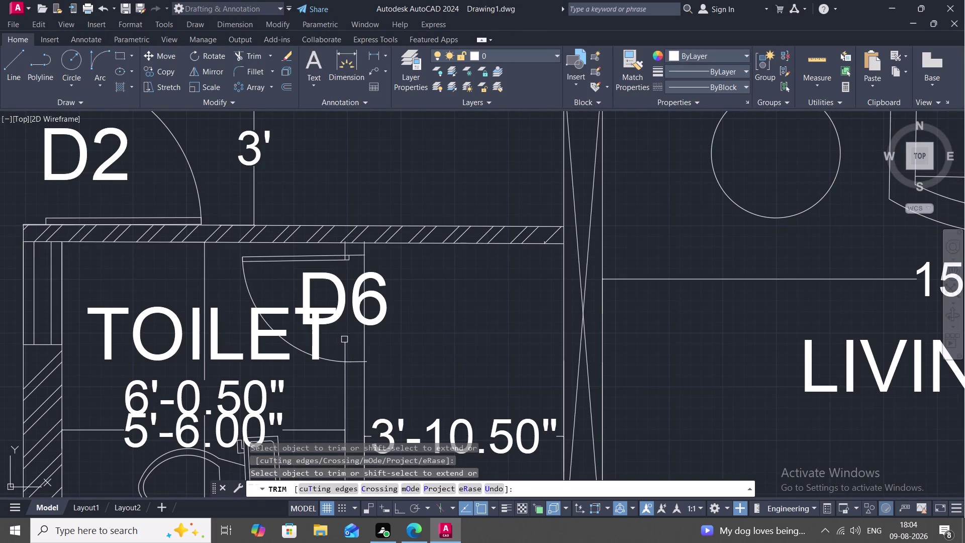
click(346, 348)
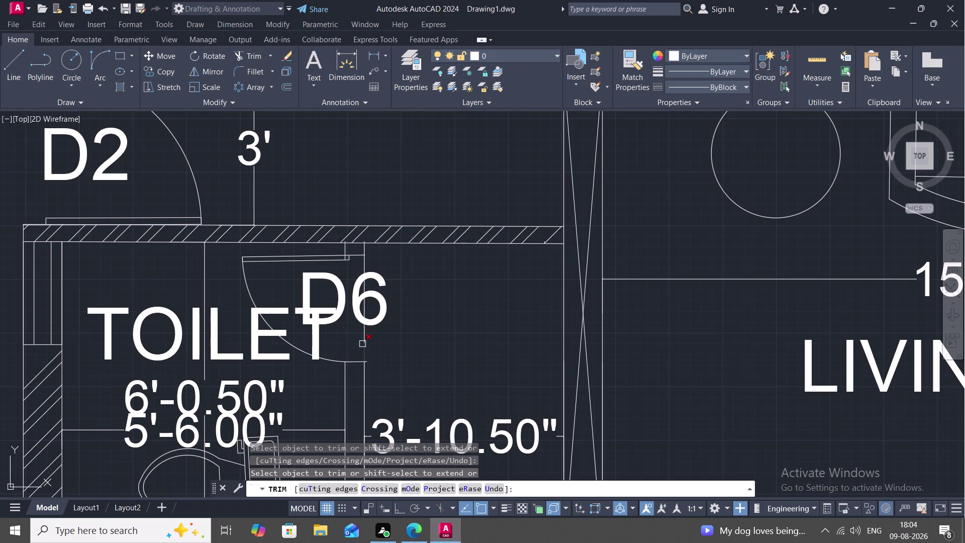
click(362, 344)
click(366, 335)
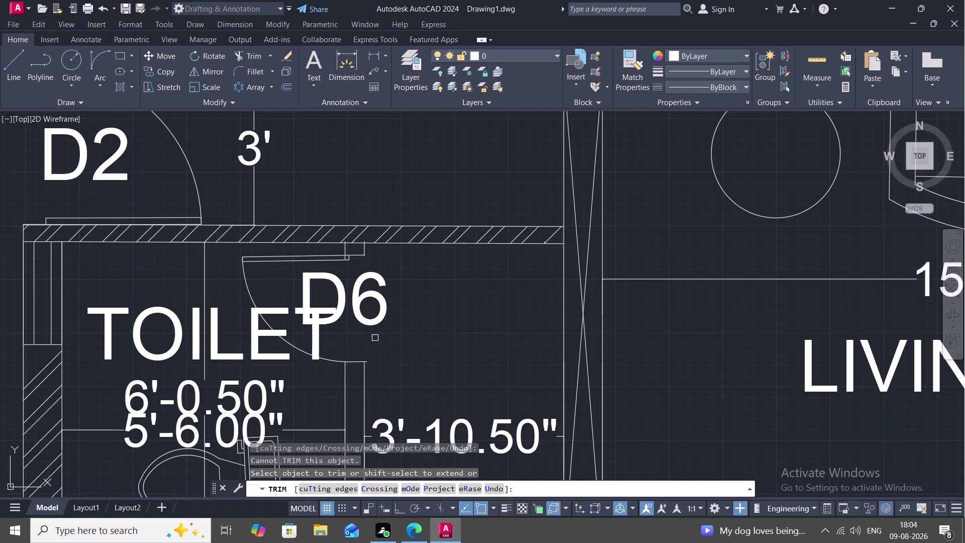
key(Escape)
scroll(down, 3)
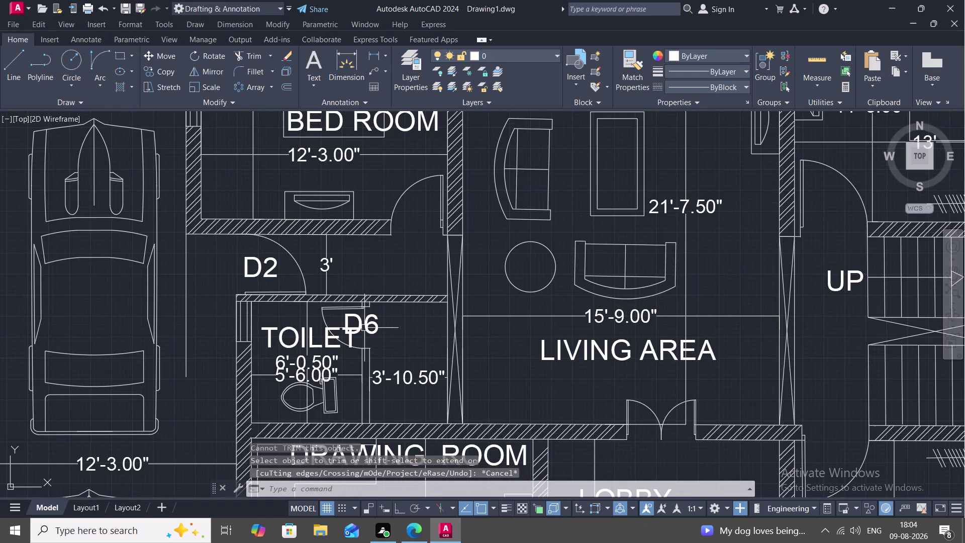
text(M)
key(space)
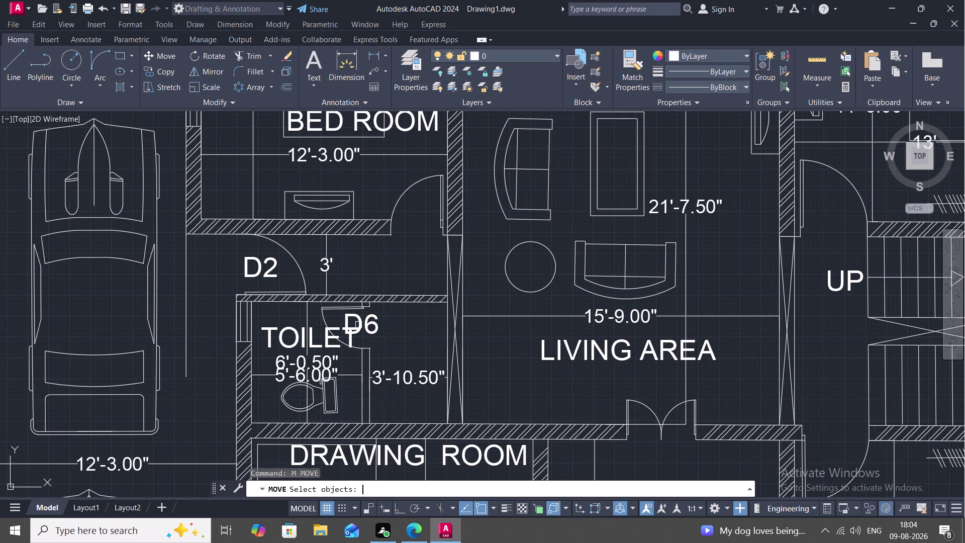
Move the D6 label to sit just right of TOILET.
click(359, 325)
right_click(358, 325)
click(370, 328)
click(369, 329)
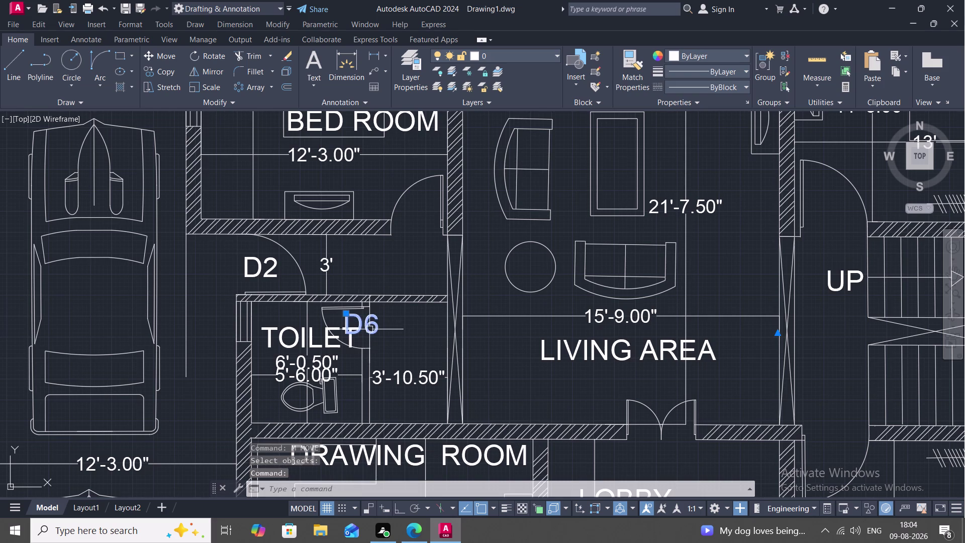
right_click(369, 329)
click(369, 329)
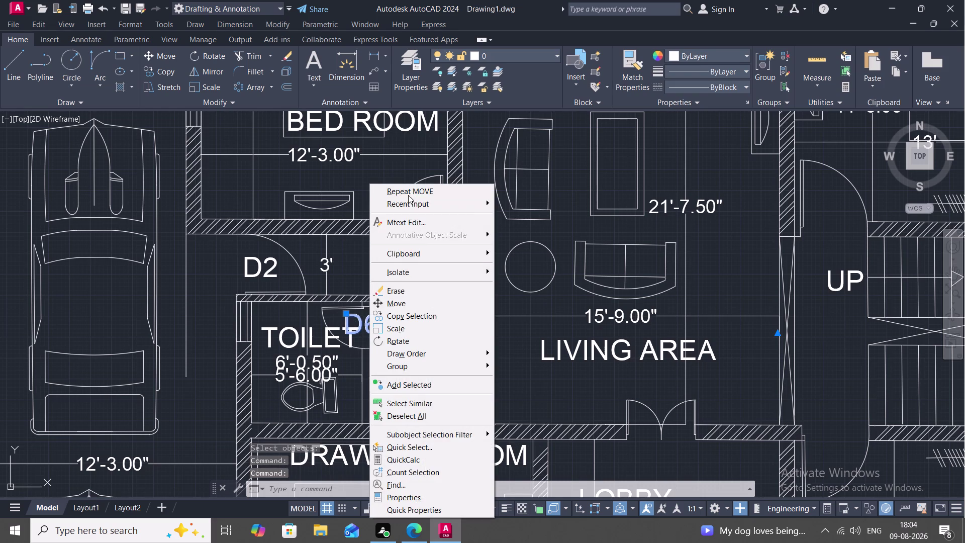
click(411, 189)
click(374, 330)
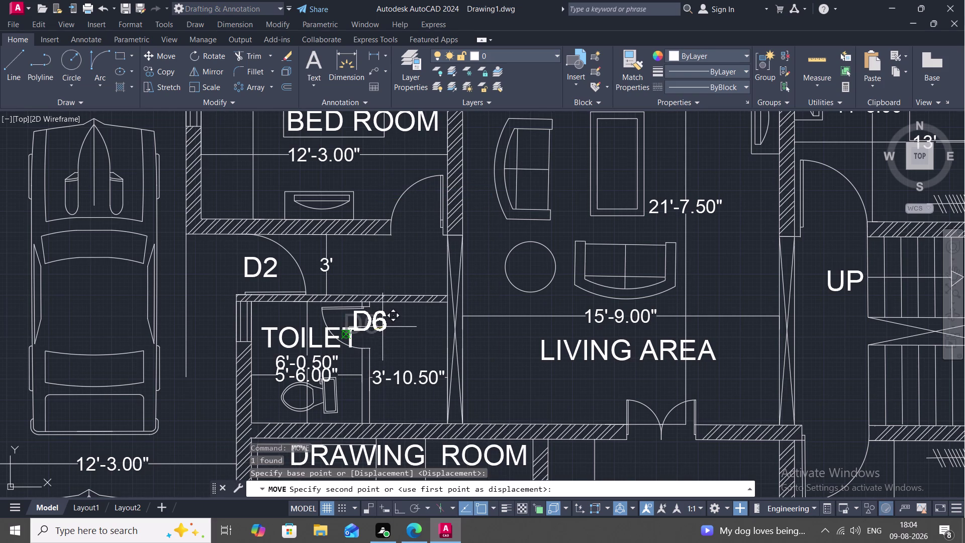
click(390, 336)
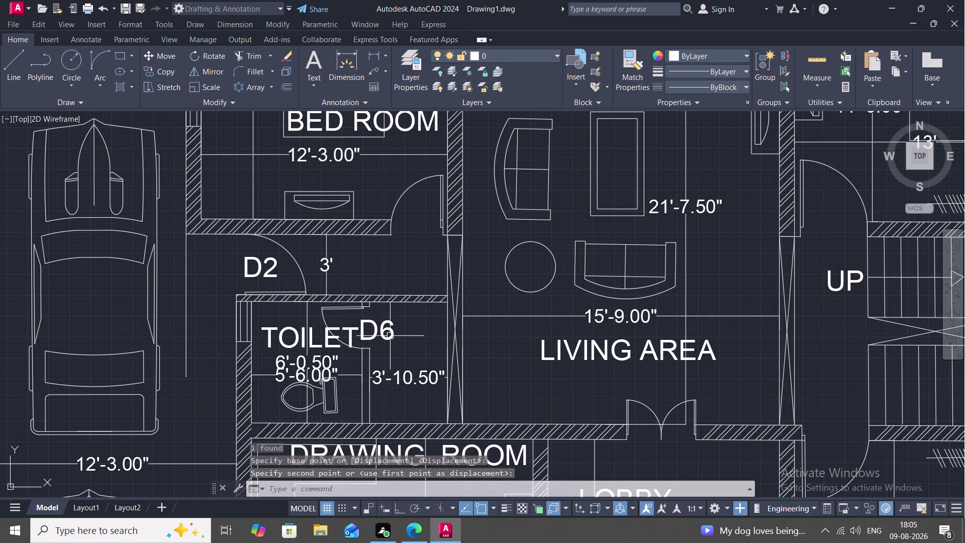
Shift the TOILET label slightly left inside the room.
click(352, 329)
right_click(344, 329)
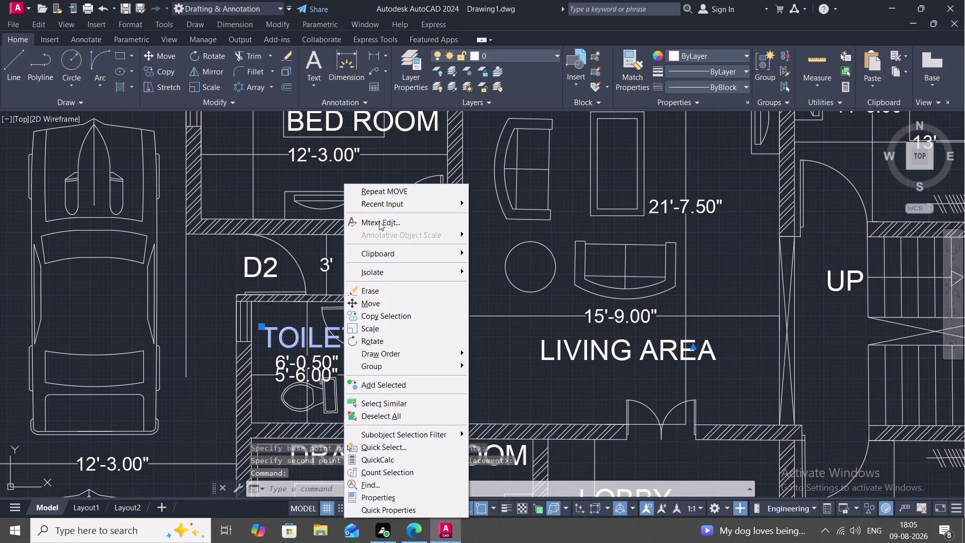
click(389, 190)
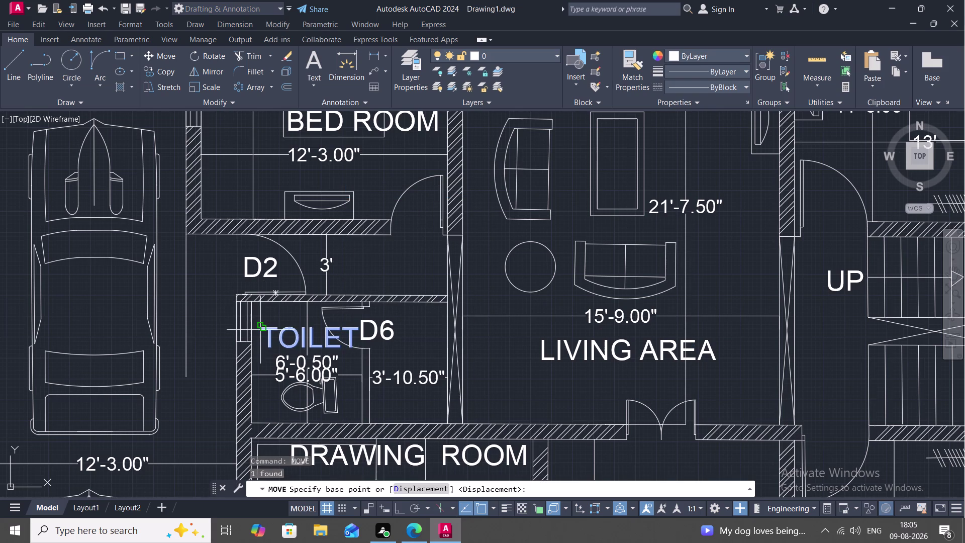
click(261, 330)
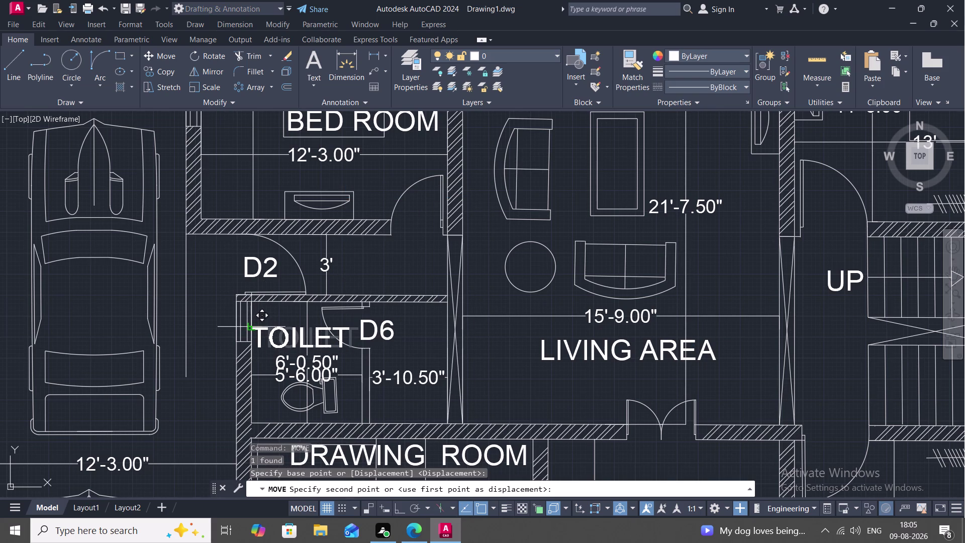
click(254, 333)
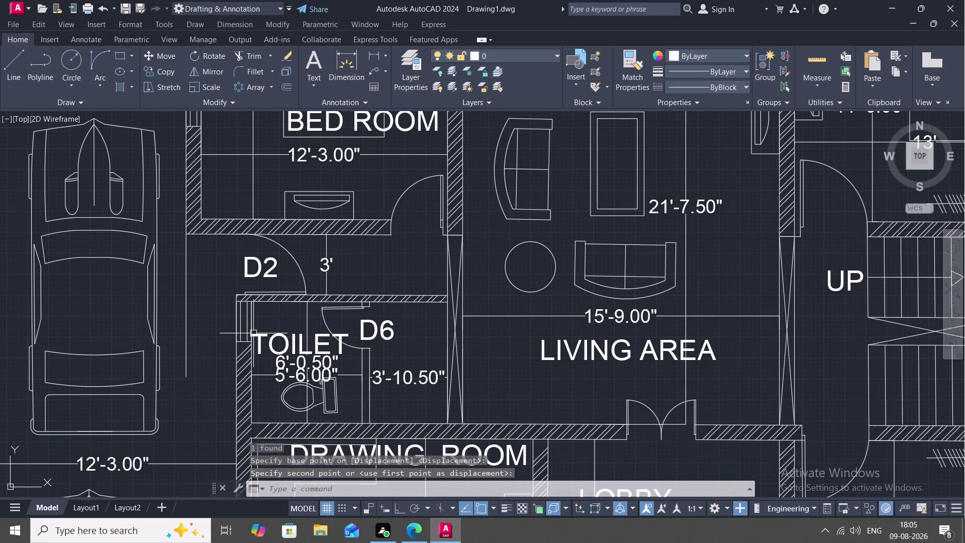
key(Escape)
Pan out over the floor plan and pick the D2 door label to copy.
scroll(down, 3)
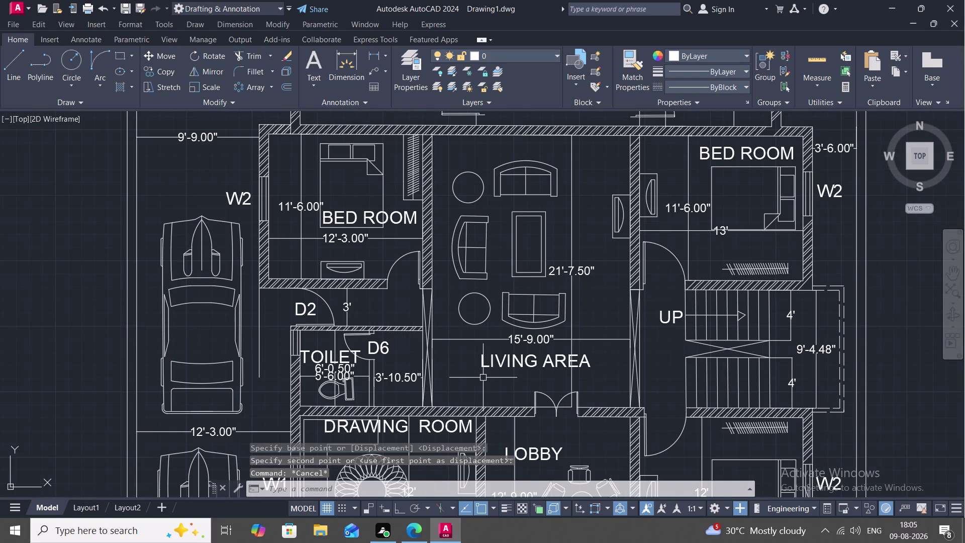
middle_drag(483, 377, 417, 333)
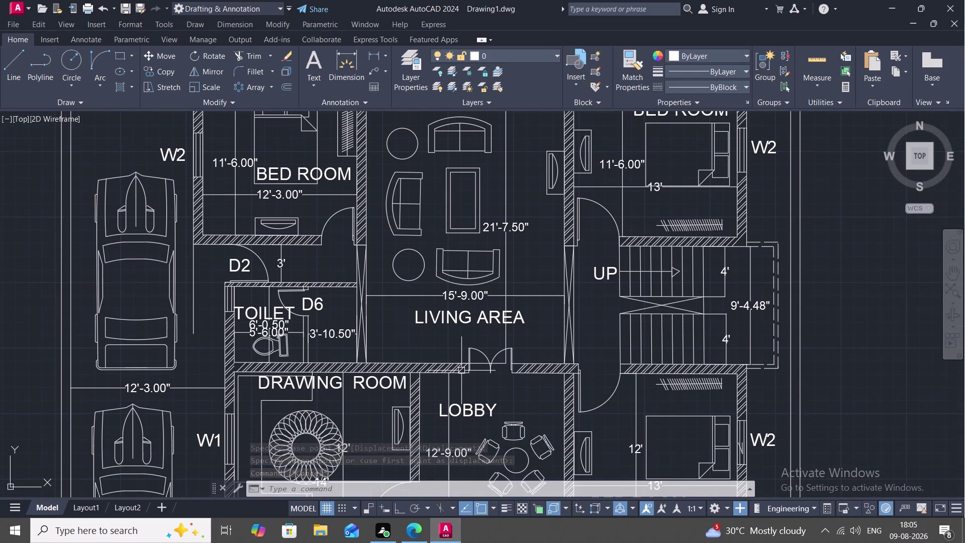
scroll(down, 3)
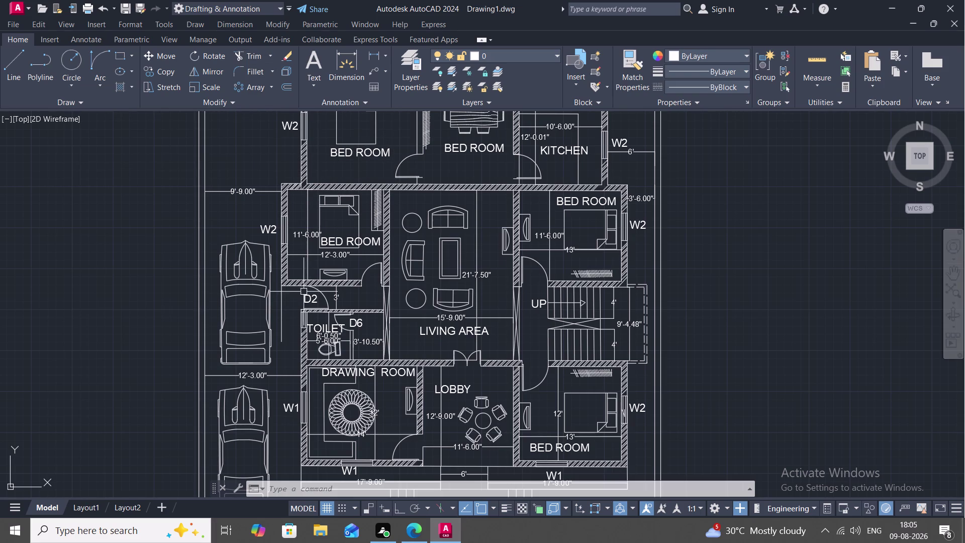
key(c)
key(o)
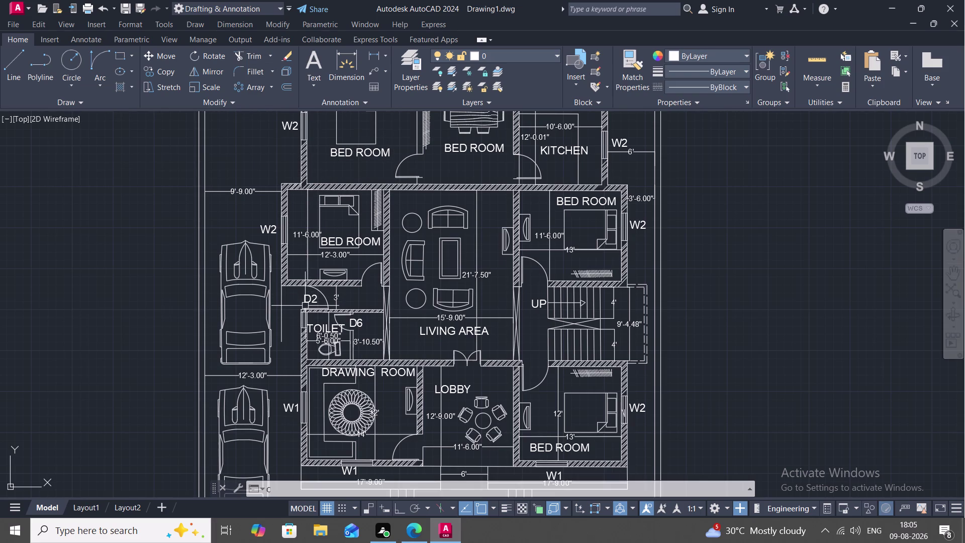
key(space)
click(309, 300)
right_click(308, 300)
click(308, 300)
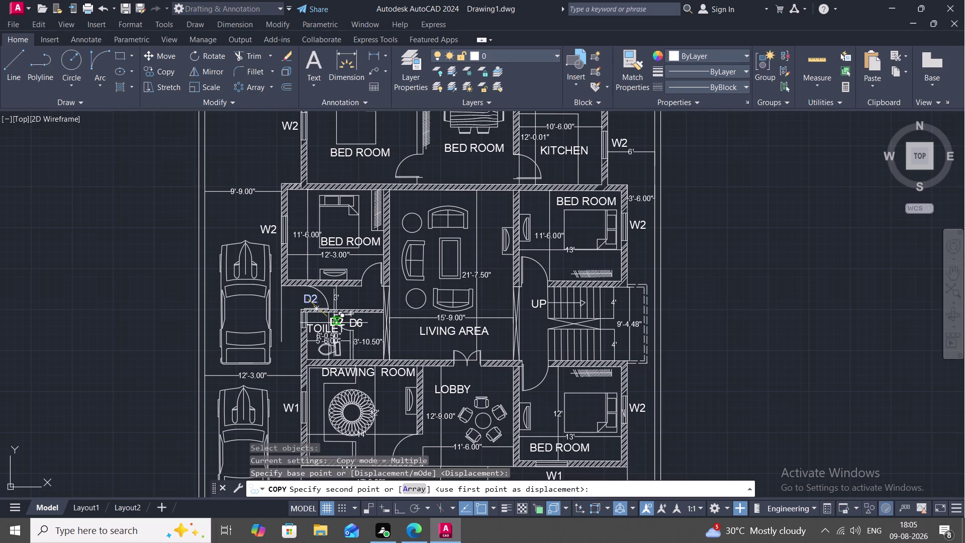
click(464, 371)
key(Escape)
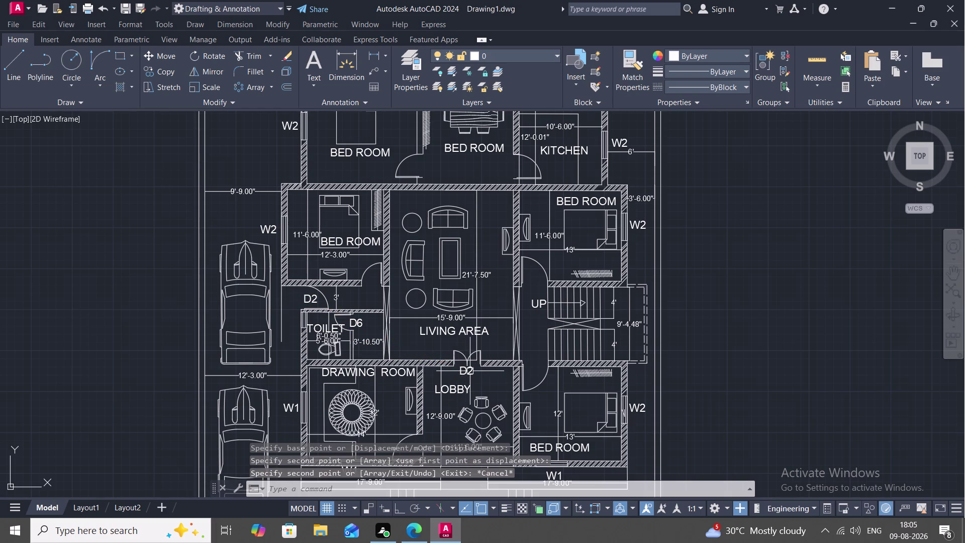
double_click(471, 370)
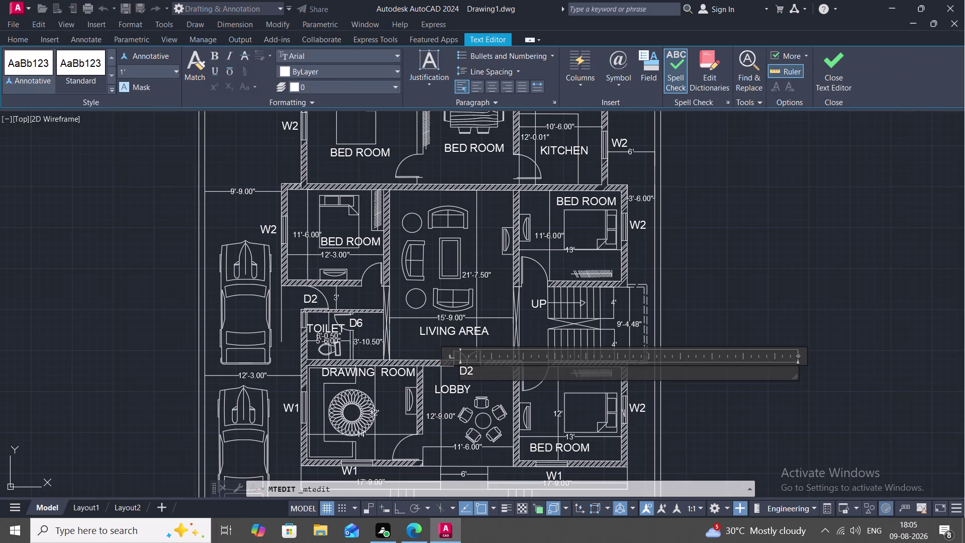
key(BackSpace)
key(w)
key(5)
click(447, 370)
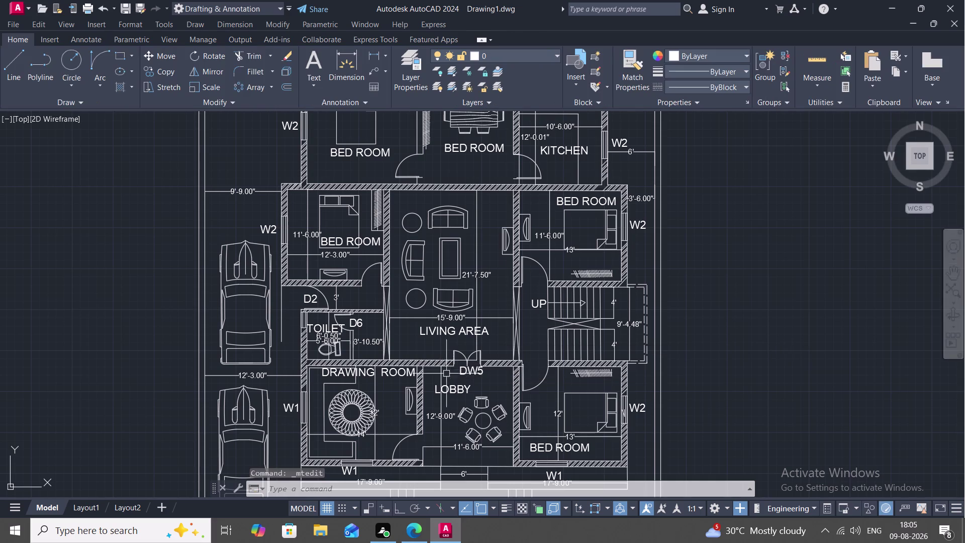
text(M)
key(space)
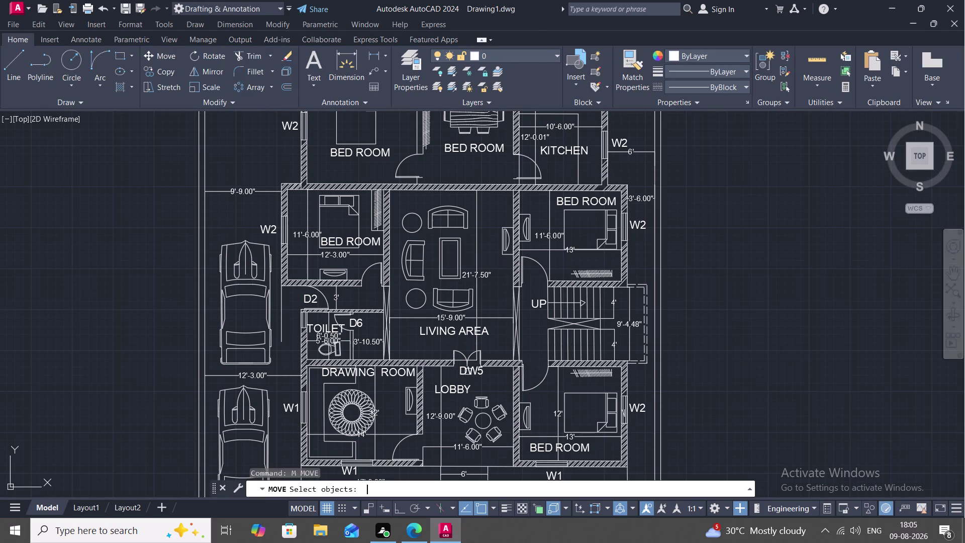
click(473, 370)
right_click(472, 370)
drag(472, 370, 466, 370)
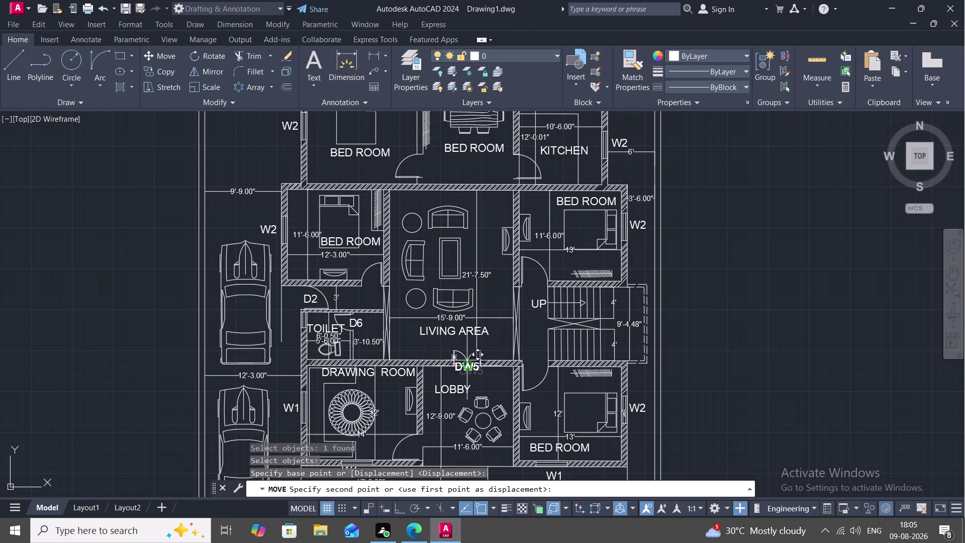
click(468, 370)
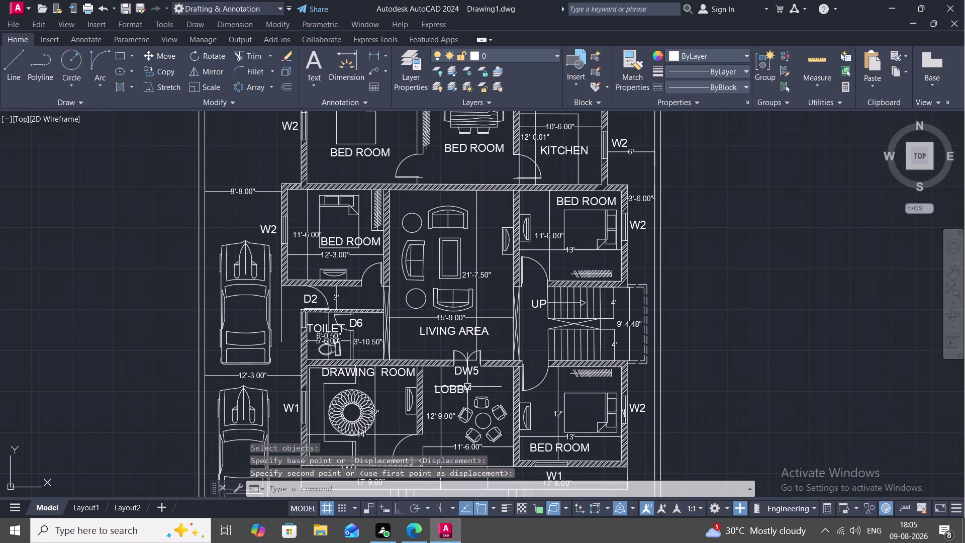
middle_drag(468, 386, 463, 327)
scroll(down, 3)
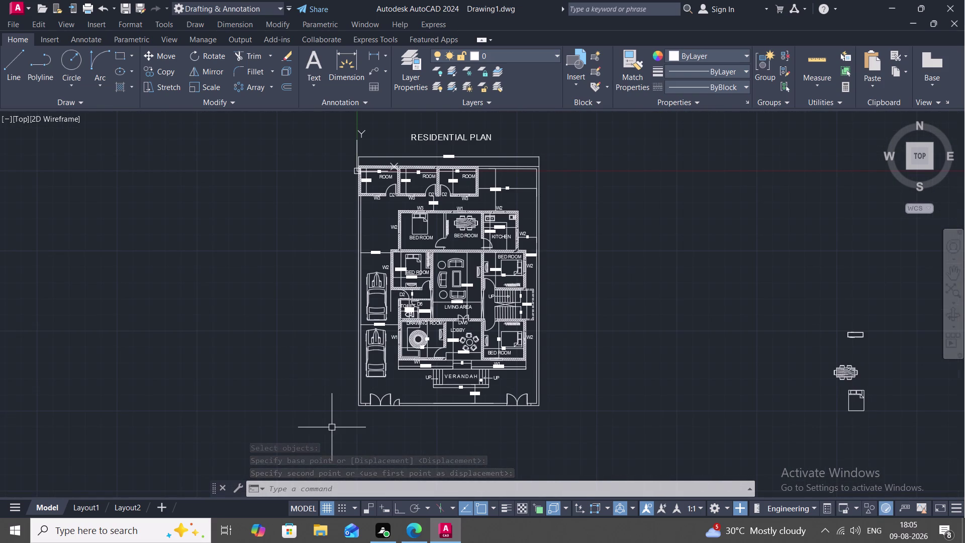
Copy the D2 door tag to the left double door and the small verandah door.
scroll(up, 3)
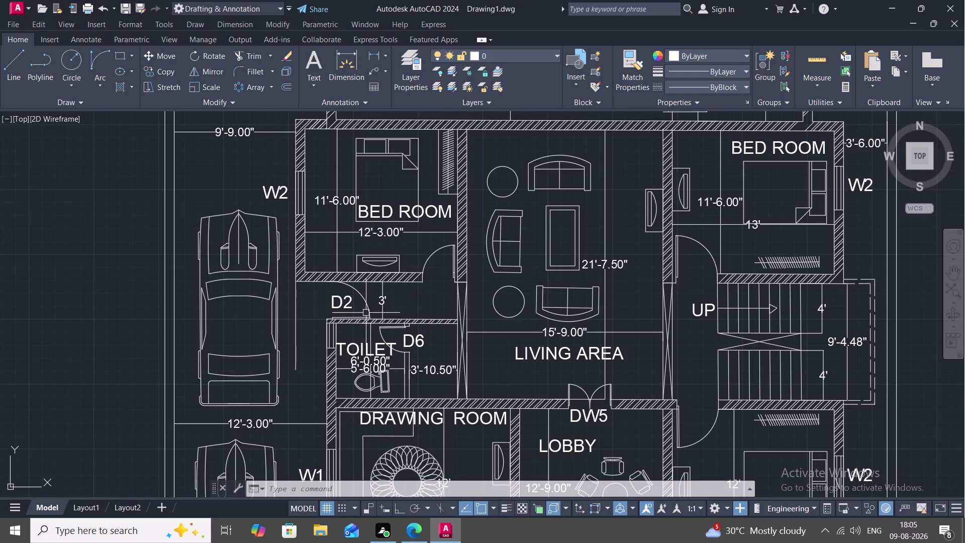
text(CO)
key(space)
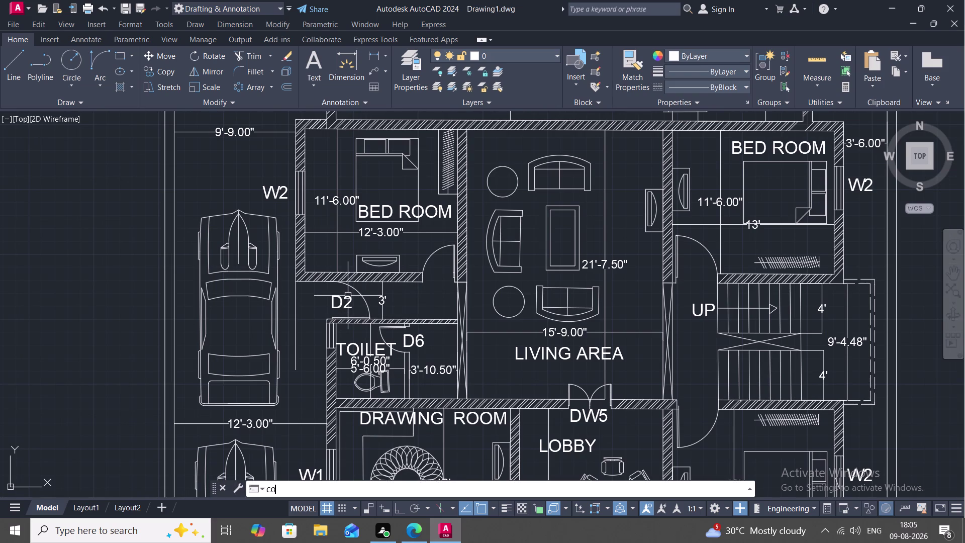
click(345, 304)
right_click(344, 304)
click(344, 304)
middle_drag(345, 368, 328, 156)
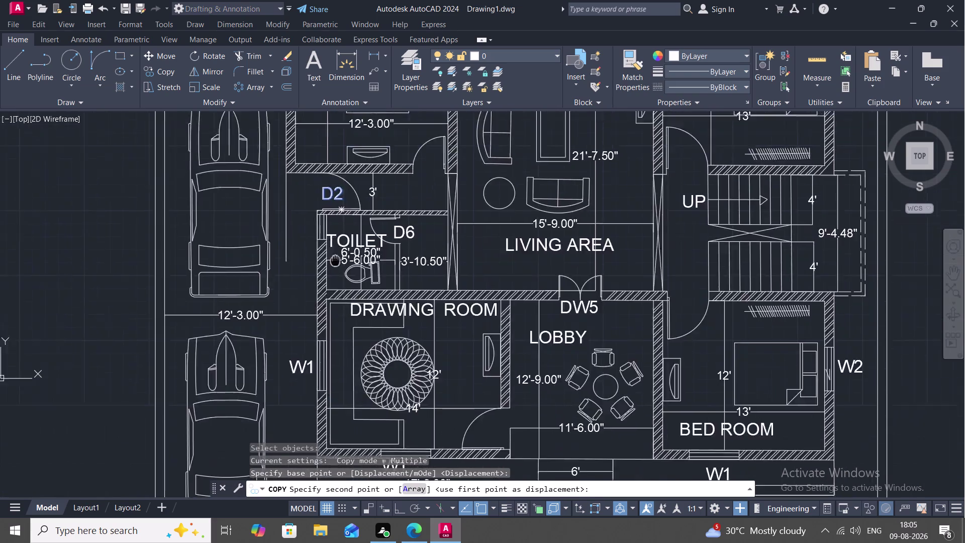
middle_drag(329, 156, 323, 0)
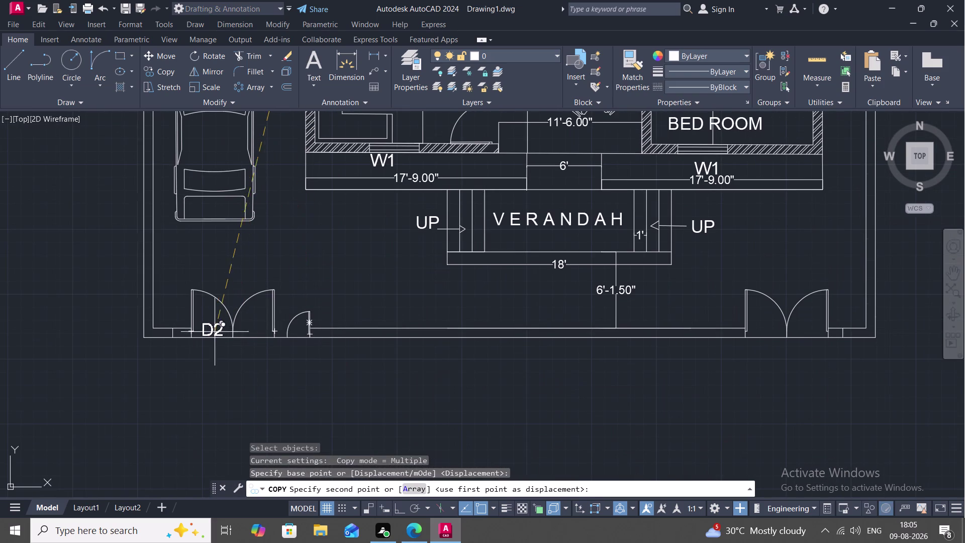
click(233, 350)
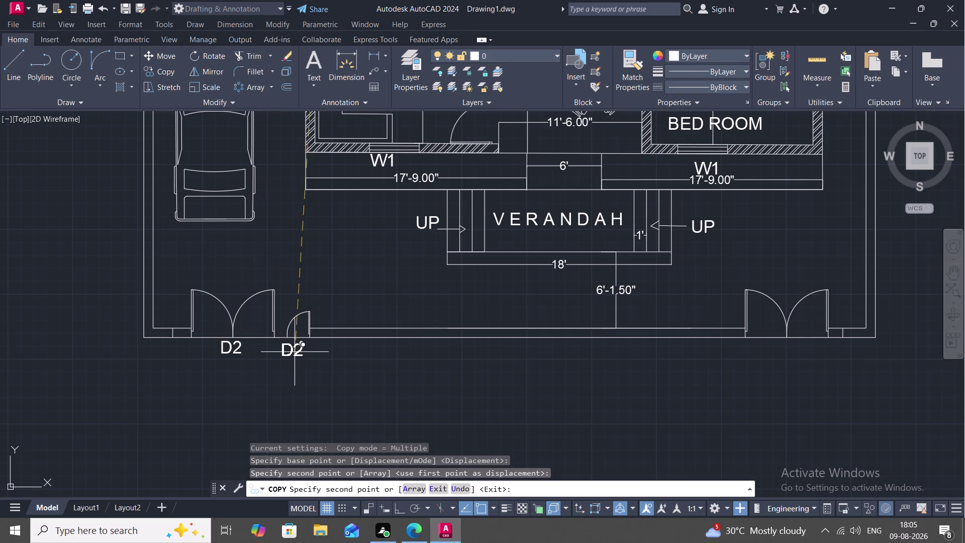
click(302, 350)
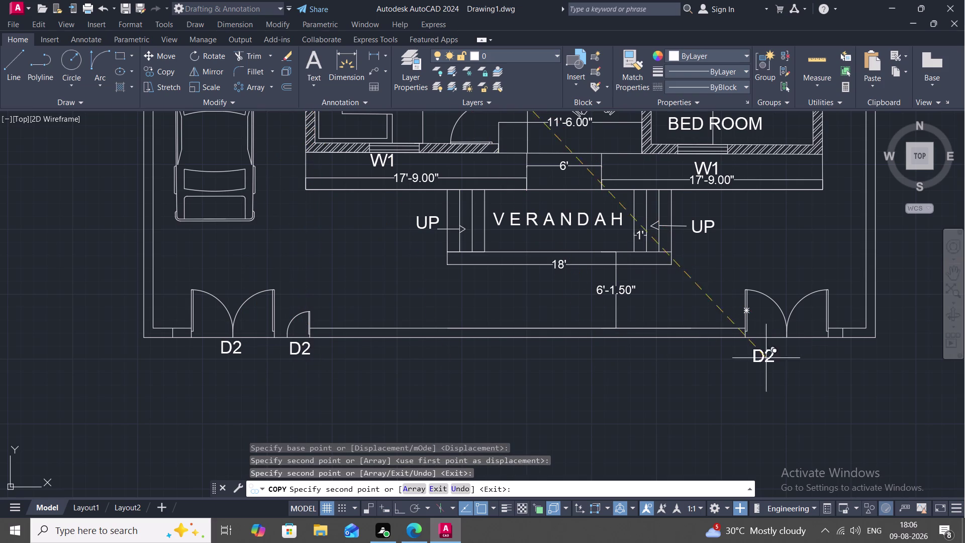
key(Escape)
Relabel the copies D8 on the left double door and D7 on the small door.
double_click(235, 350)
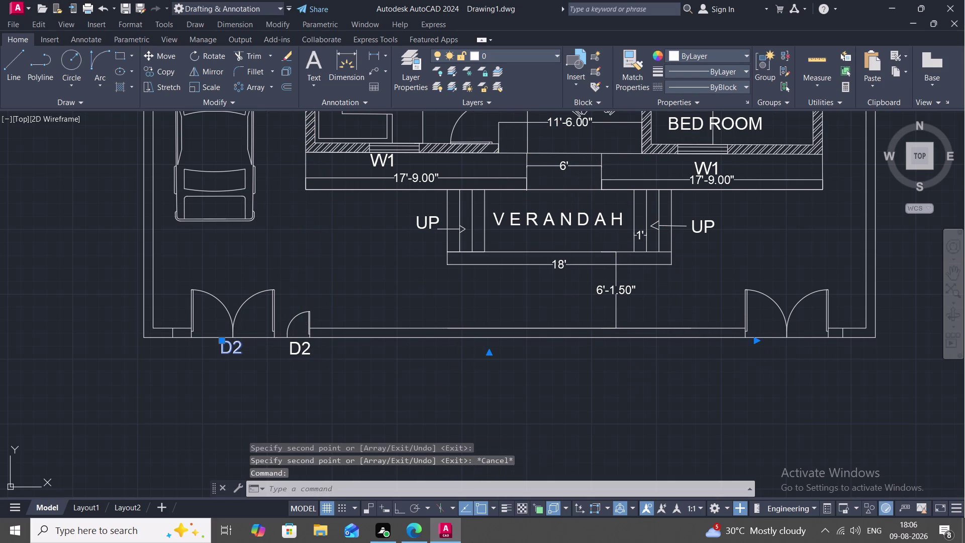
click(247, 351)
key(BackSpace)
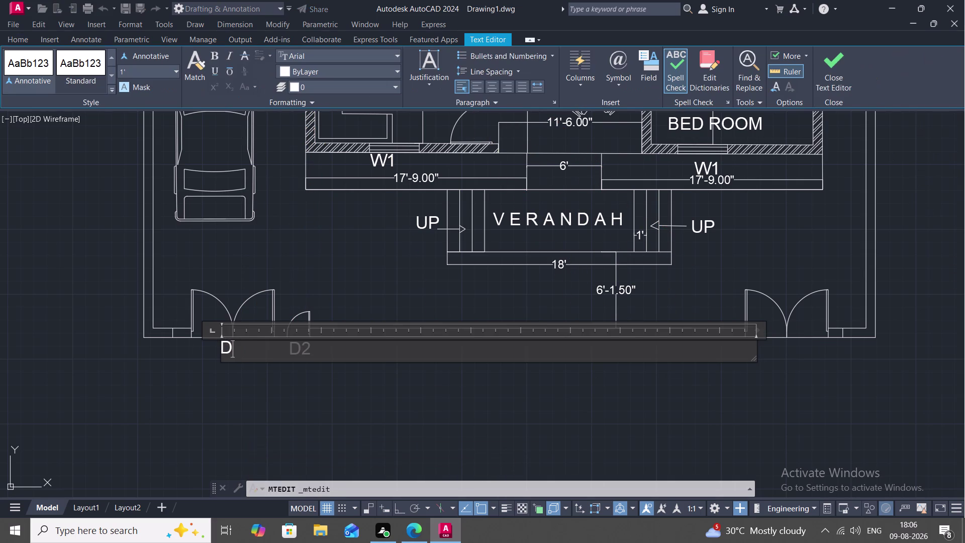
key(8)
click(220, 384)
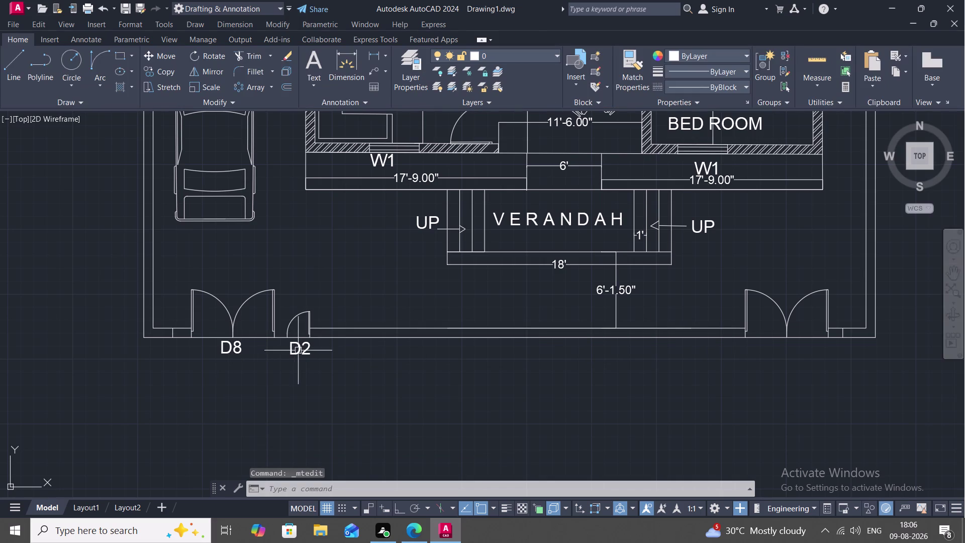
double_click(300, 352)
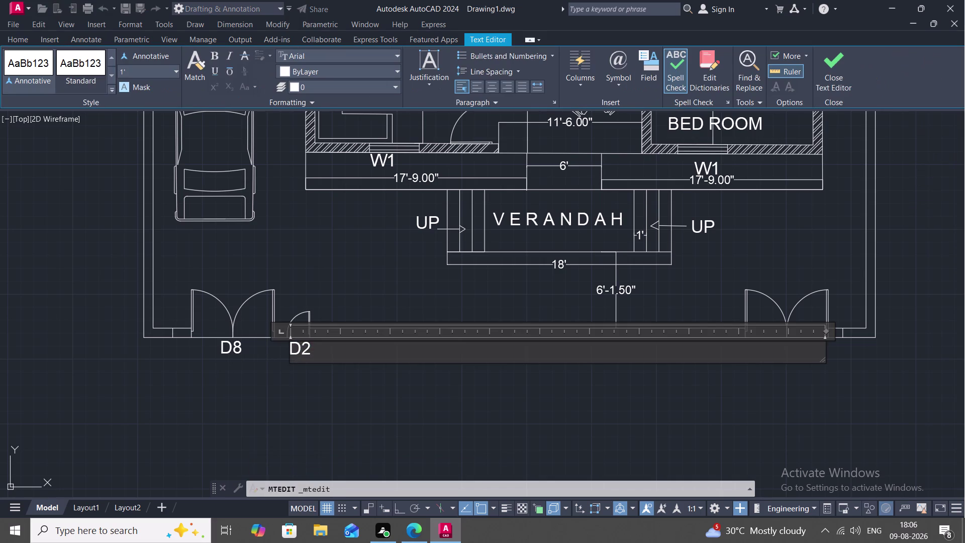
click(322, 349)
key(BackSpace)
key(7)
click(323, 379)
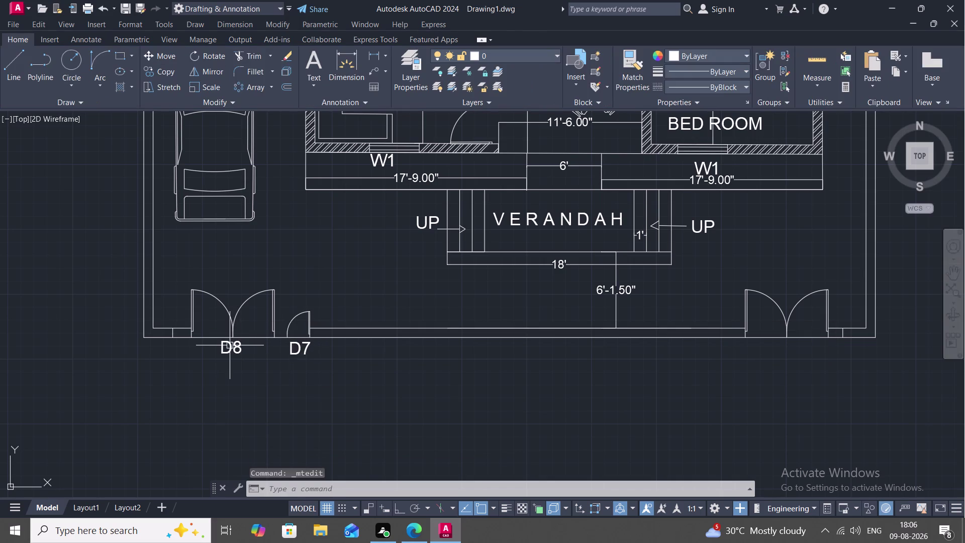
Copy the D8 tag to the right double door.
key(v)
key(BackSpace)
text(CO)
key(space)
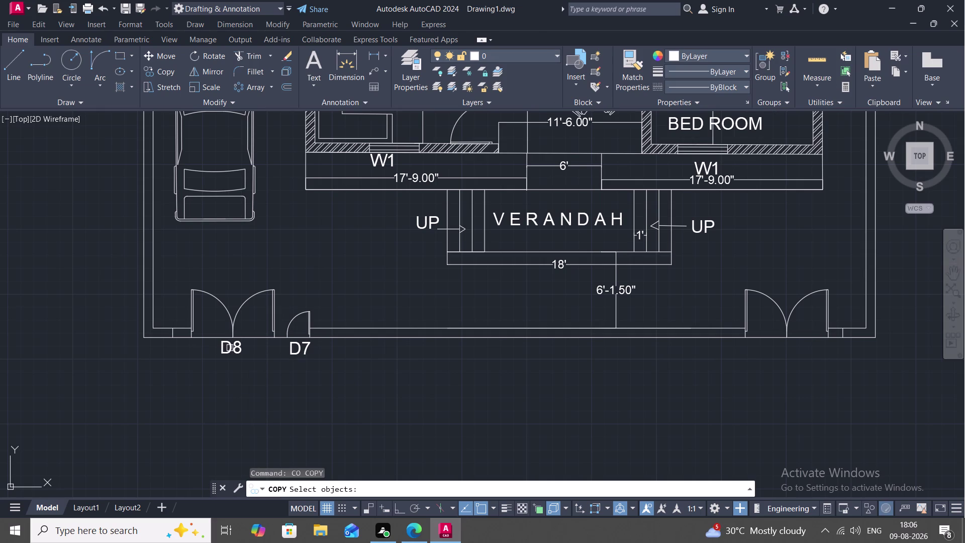
click(230, 346)
right_click(231, 347)
drag(230, 346, 242, 352)
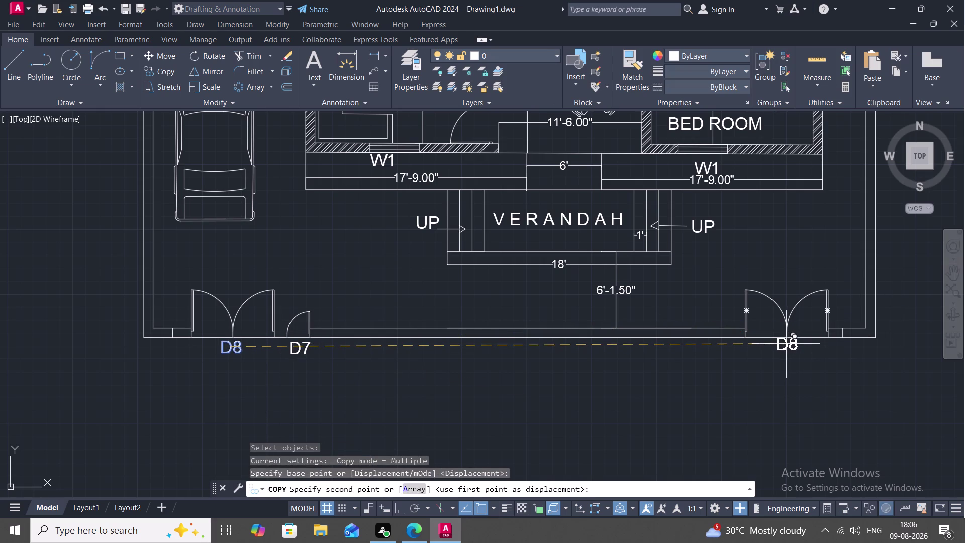
click(784, 344)
key(Escape)
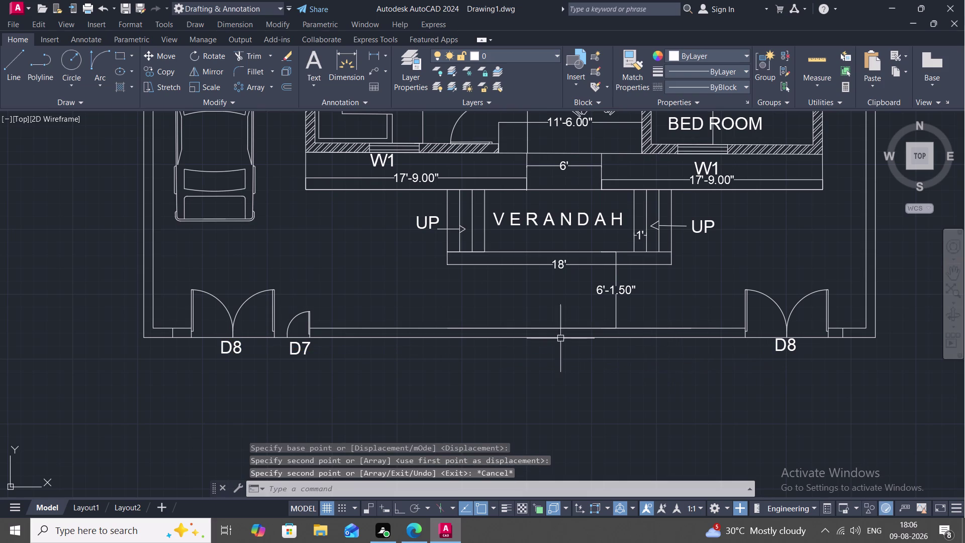
Begin another copy of the left D8 tag.
text(C)
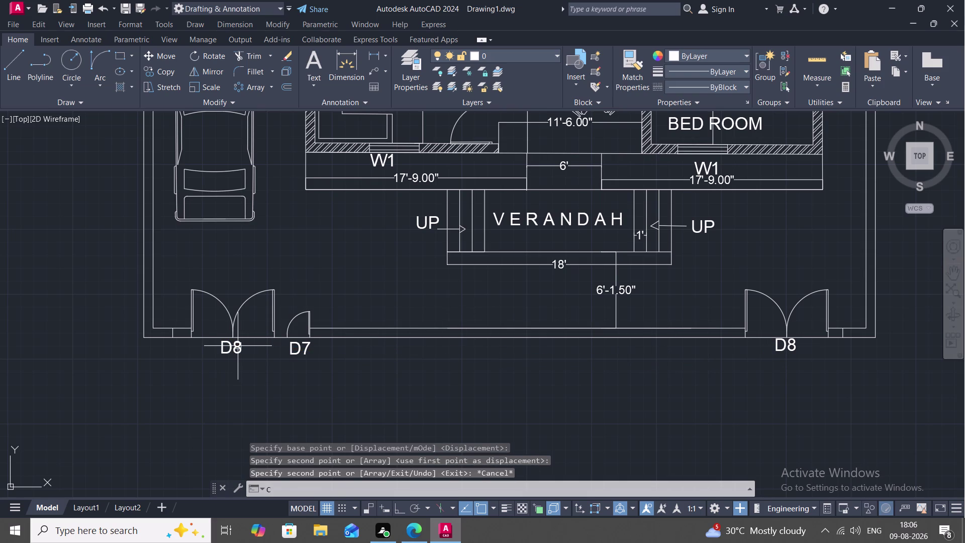
text(O)
key(space)
click(230, 348)
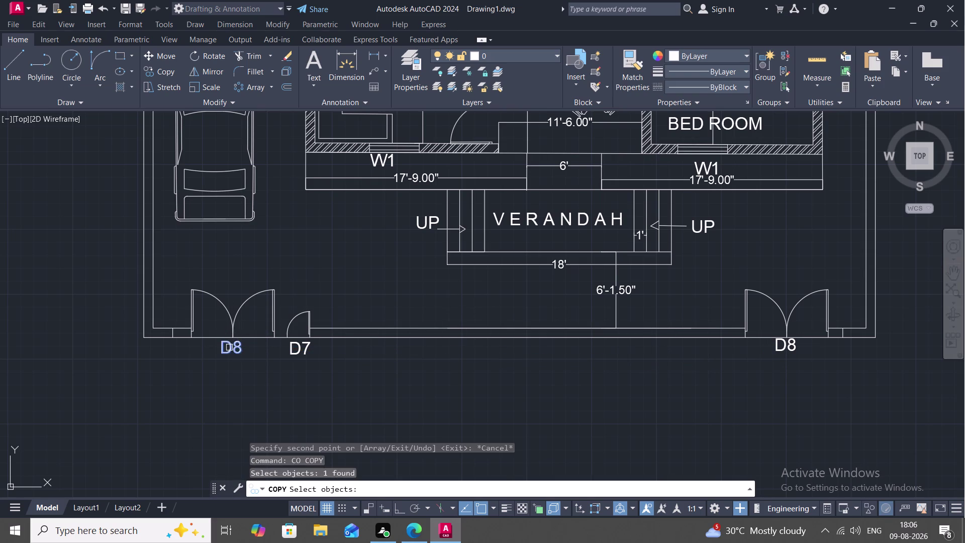
Place the D8 tag copy at the left bedroom doorway and relabel it D3.
right_click(229, 347)
click(229, 347)
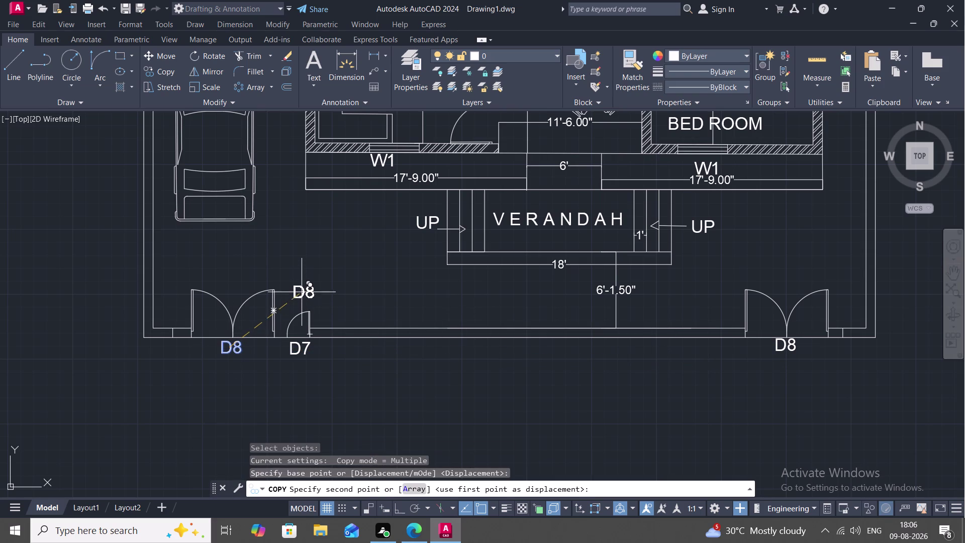
middle_drag(303, 288, 272, 355)
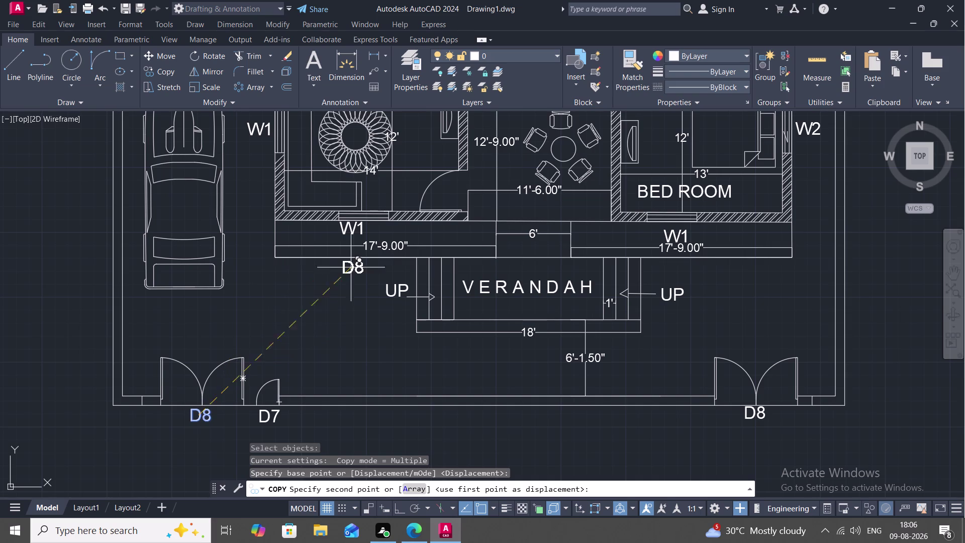
middle_drag(365, 267, 276, 542)
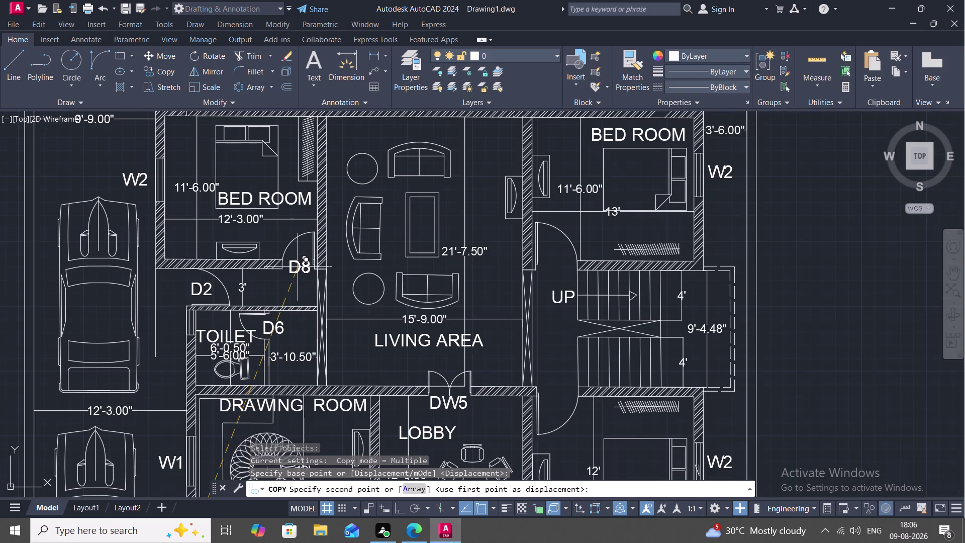
click(297, 263)
key(Escape)
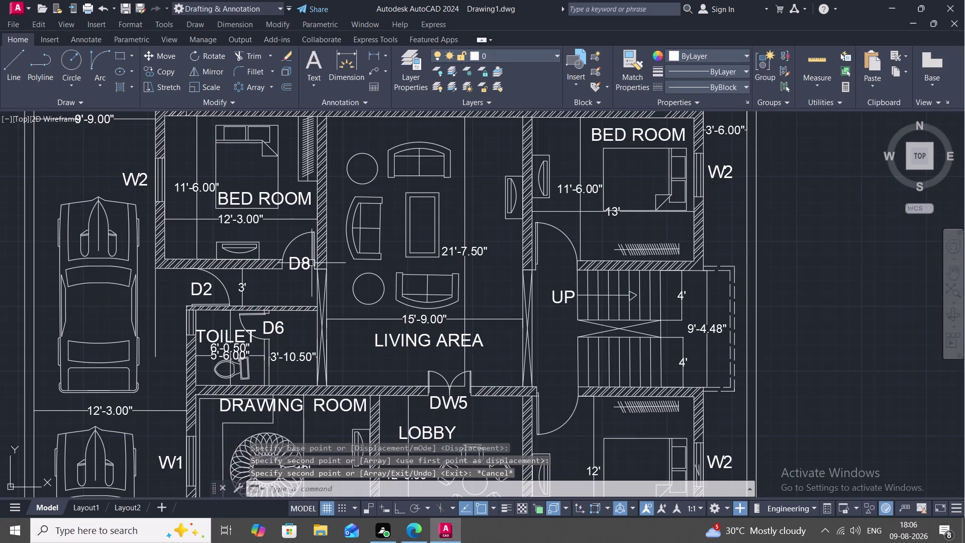
double_click(303, 264)
click(312, 266)
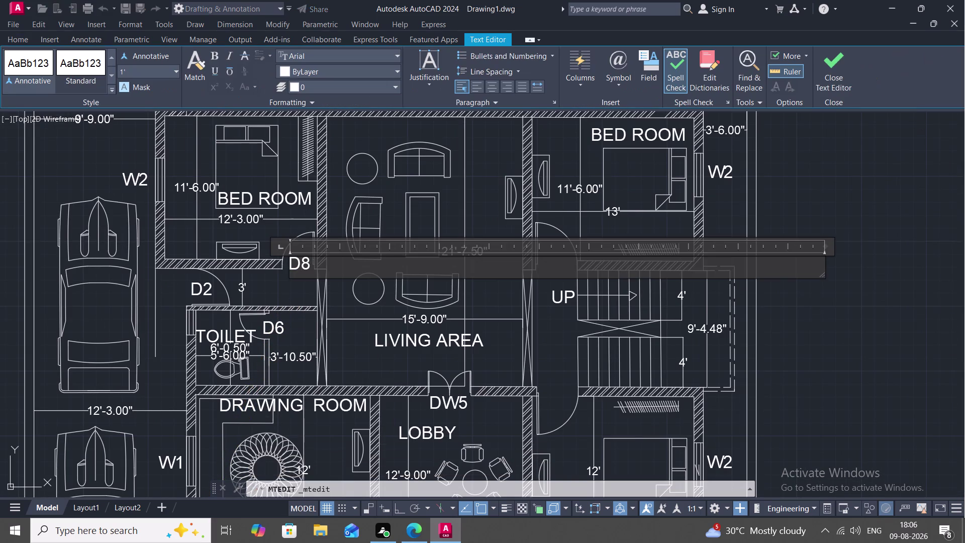
key(BackSpace)
key(3)
click(295, 287)
Copy the D3 tag to both right-side bedroom doors, then pan to the upper bedrooms.
text(C)
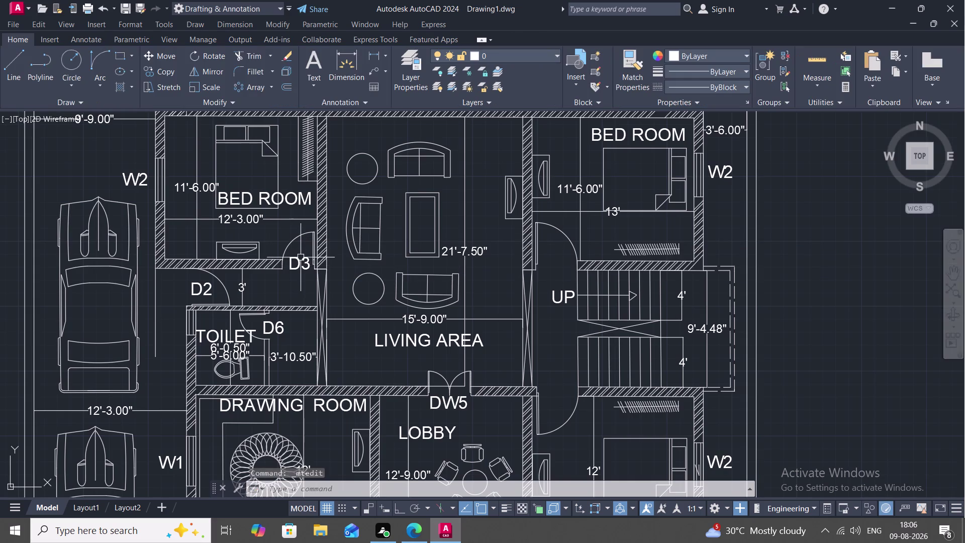
text(O)
key(space)
click(292, 263)
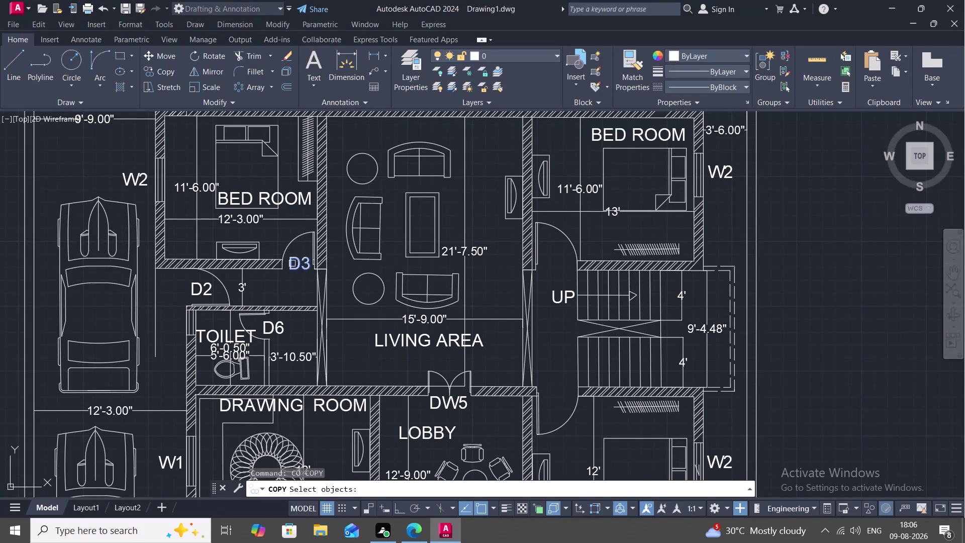
right_click(294, 265)
click(294, 265)
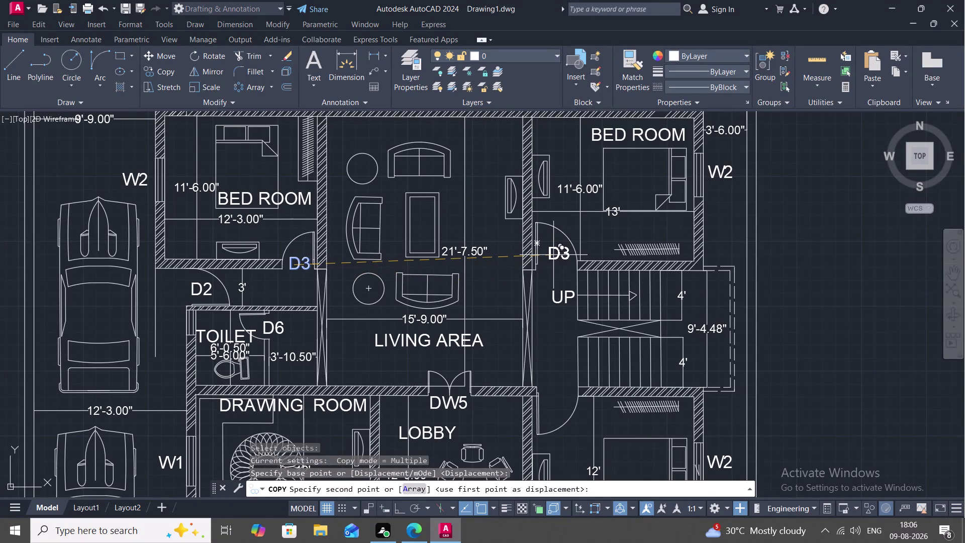
click(551, 255)
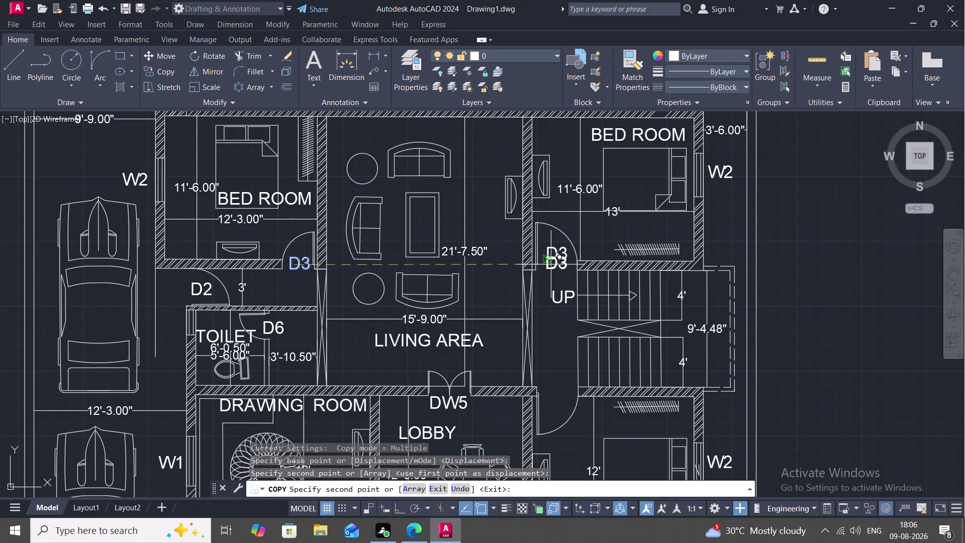
click(551, 401)
scroll(down, 3)
middle_drag(502, 397, 508, 348)
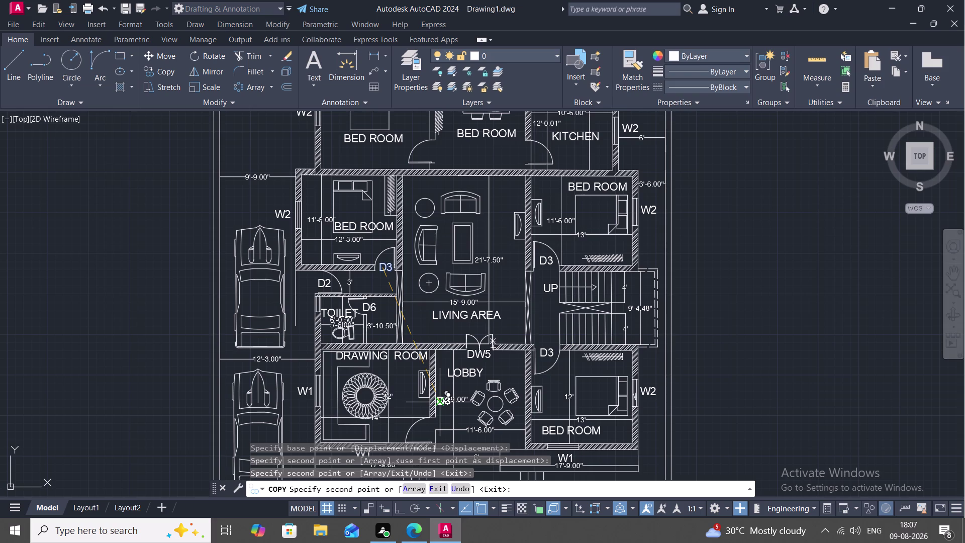
middle_drag(439, 401, 440, 369)
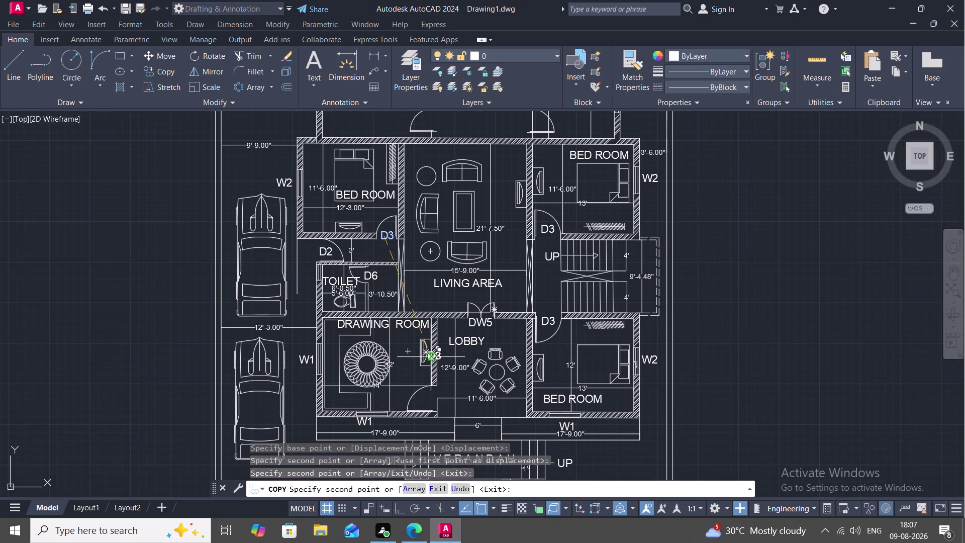
key(Escape)
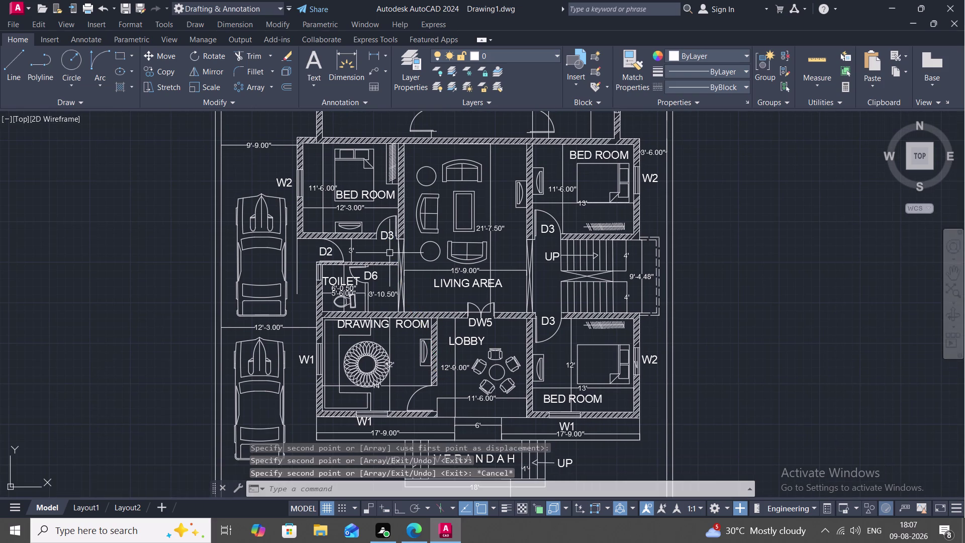
middle_drag(418, 243, 422, 338)
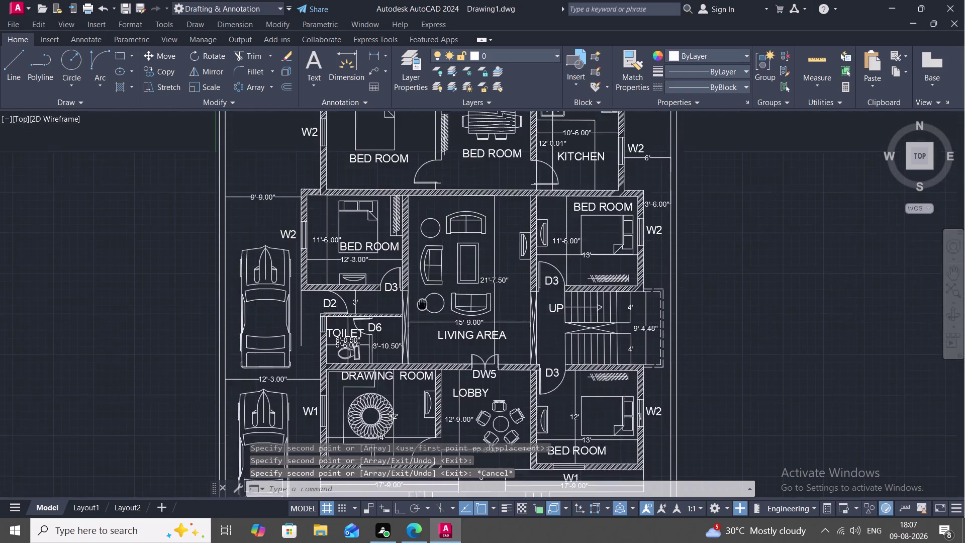
middle_drag(422, 338, 410, 369)
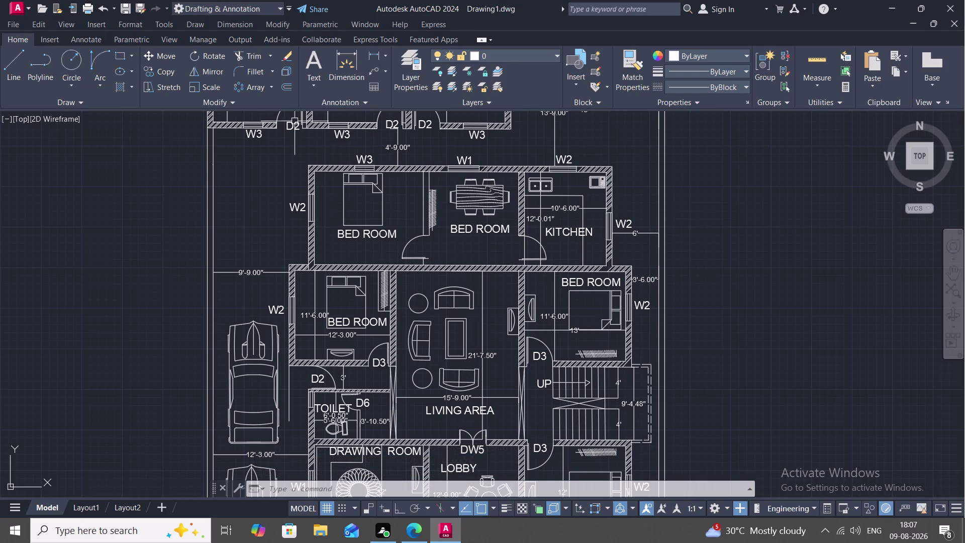
Copy the D2 tag beside the doorway between the two upper bedrooms.
key(c)
key(o)
key(space)
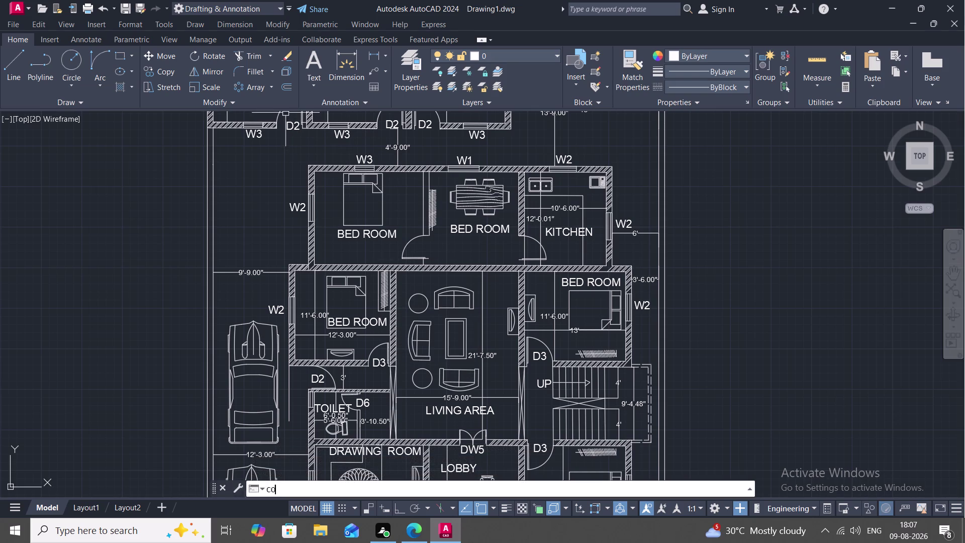
click(293, 128)
right_click(293, 128)
click(293, 128)
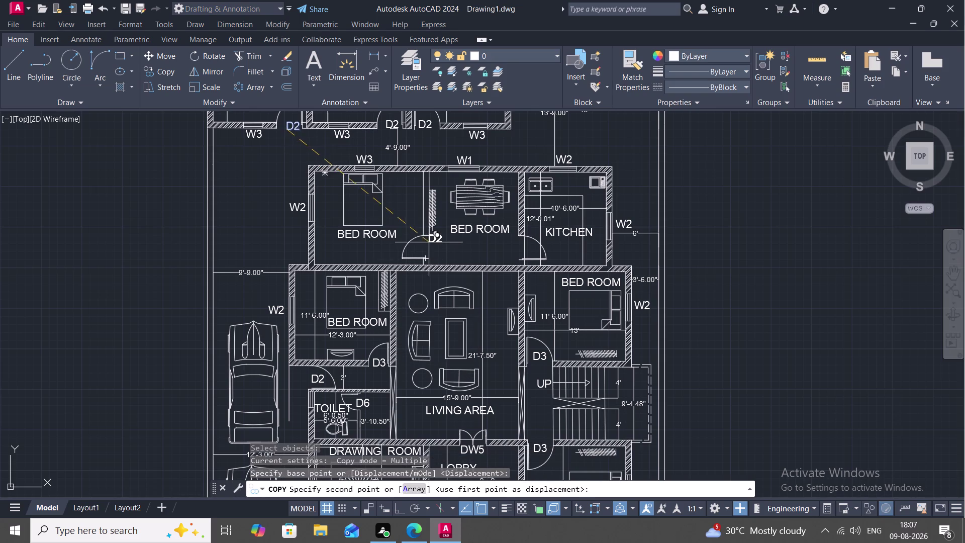
click(413, 252)
key(Escape)
Edit the copied tag to read D1.
double_click(424, 248)
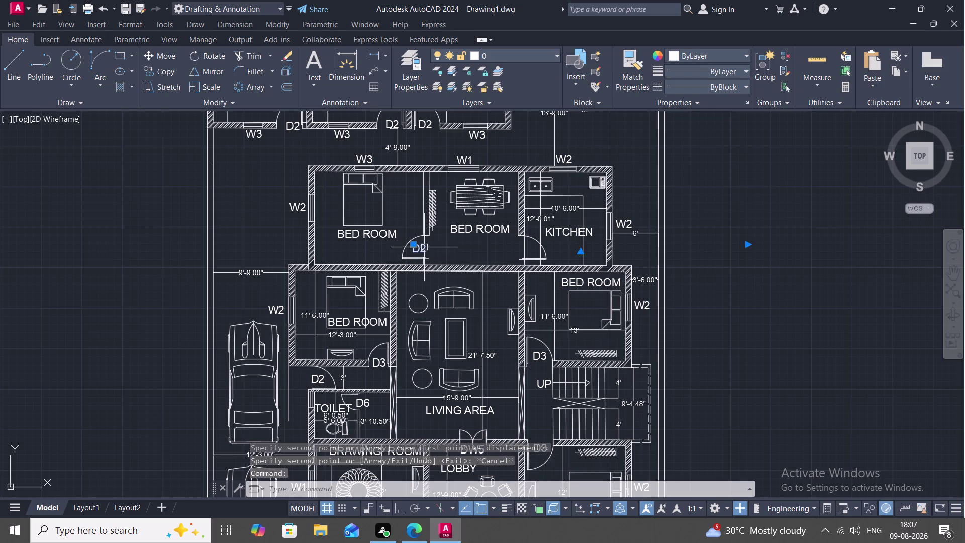
key(BackSpace)
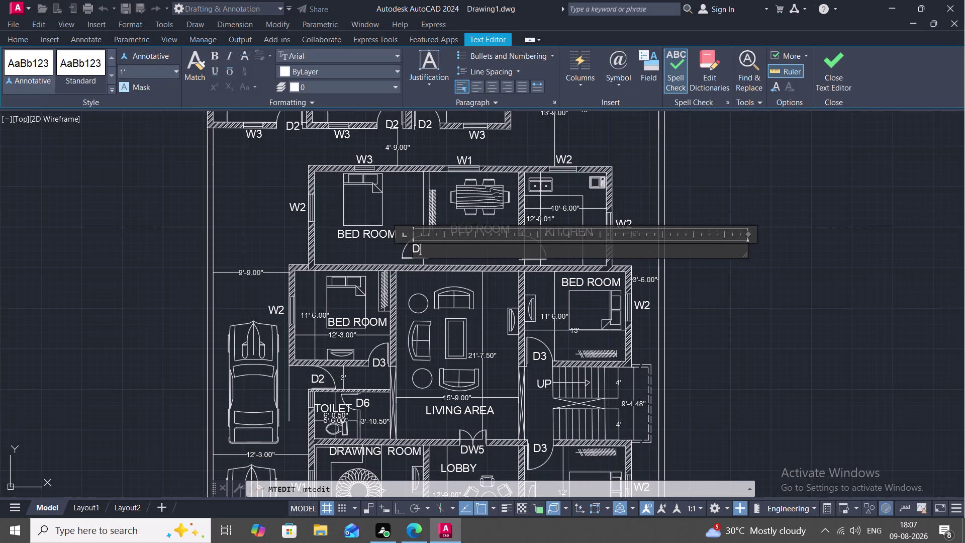
key(1)
click(446, 254)
click(367, 248)
key(c)
key(o)
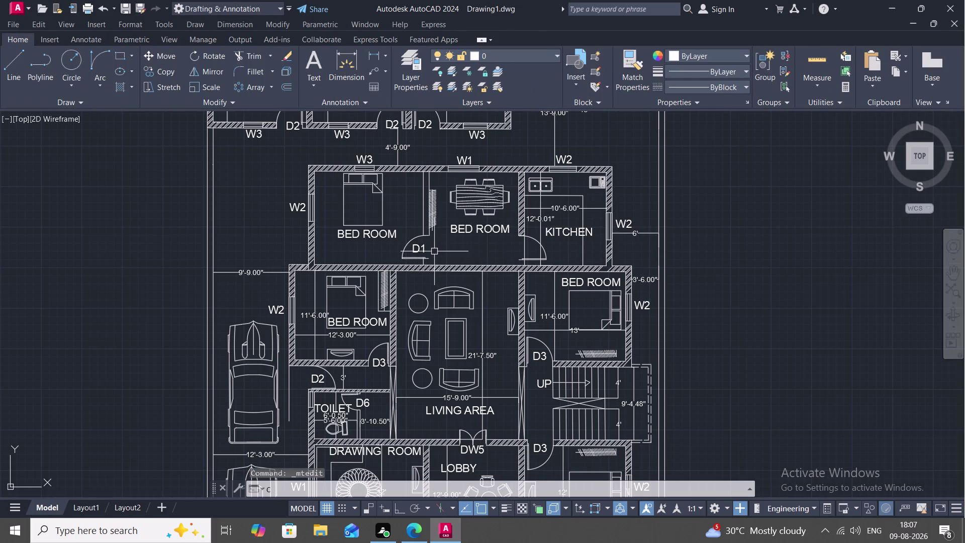
Copy the D1 tag from the bedroom doorway to the kitchen doorway.
key(space)
click(422, 250)
right_click(423, 249)
click(422, 249)
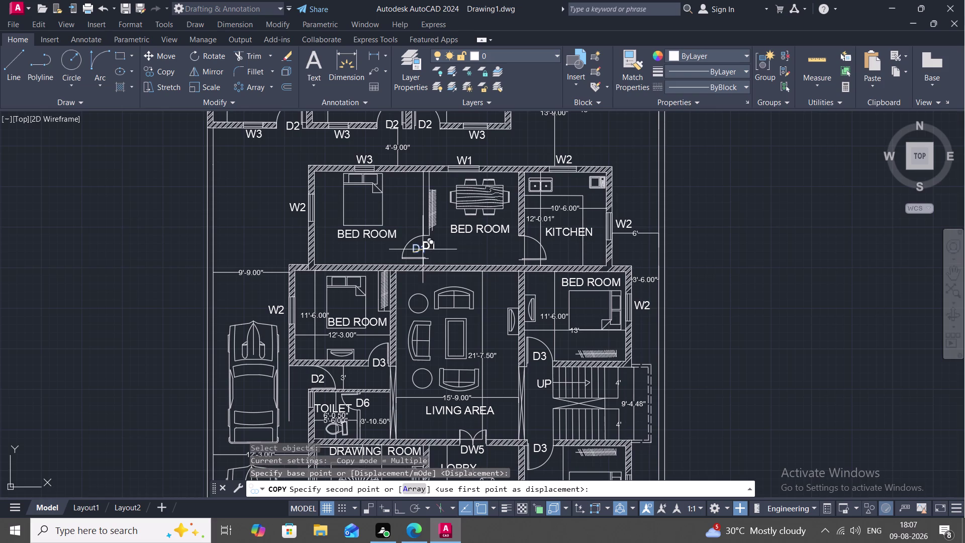
click(526, 254)
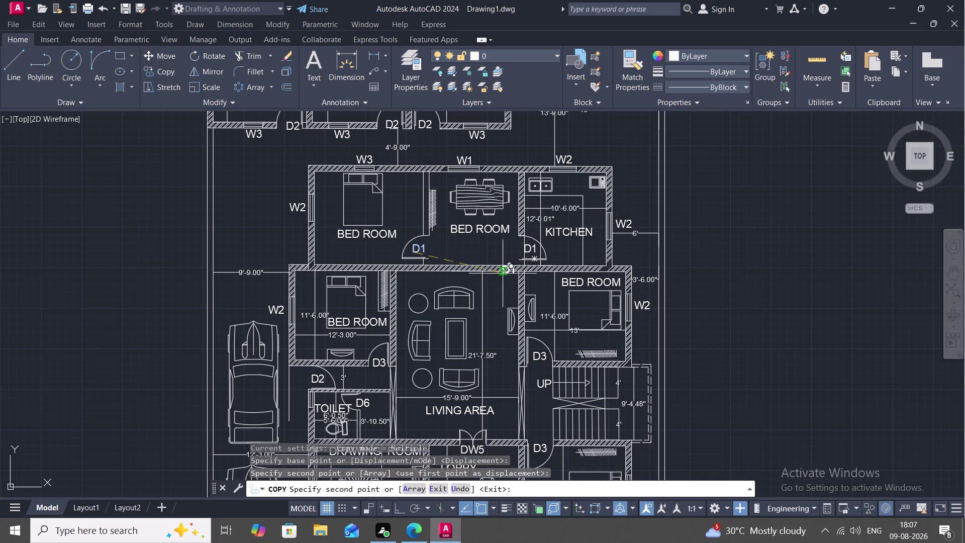
key(Escape)
Trim the three stray line pieces around the kitchen door's D1 tag.
key(t)
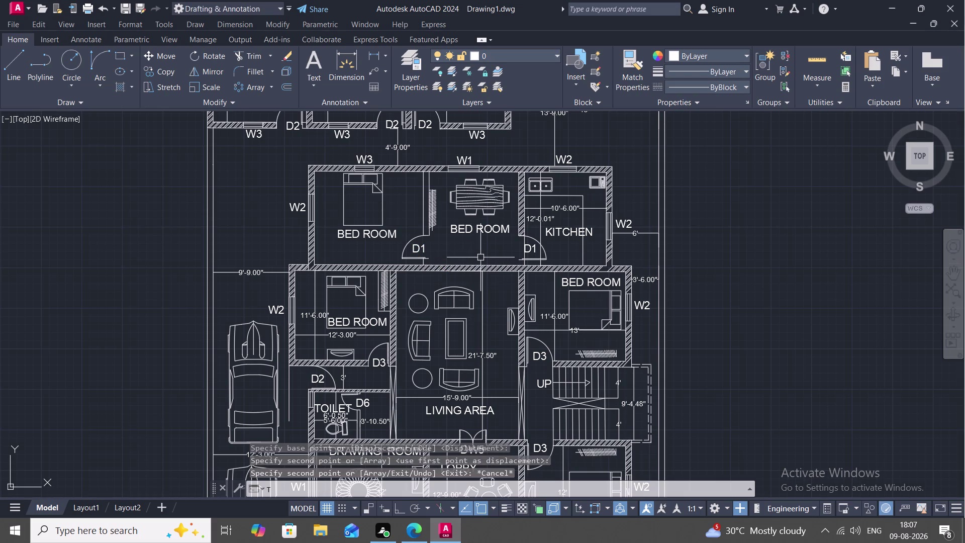
text(R)
key(space)
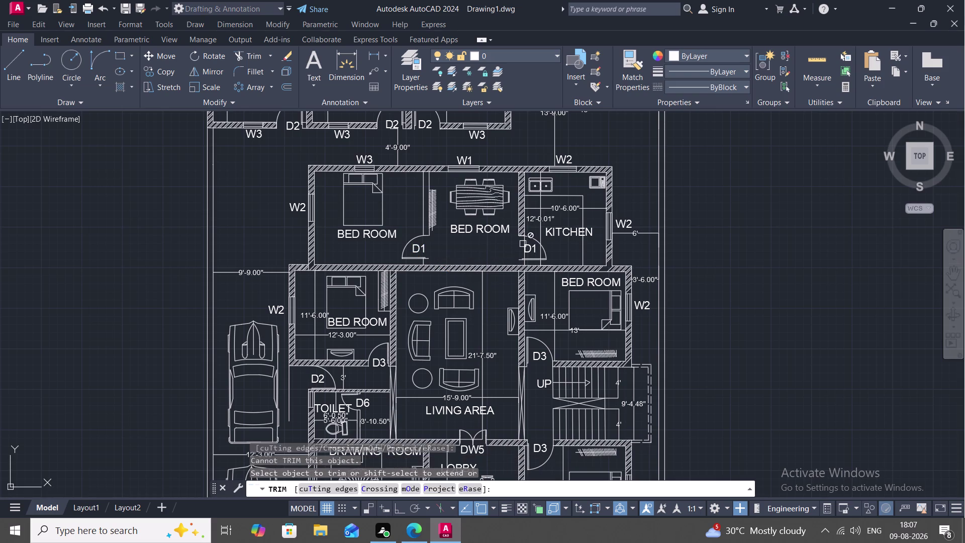
scroll(up, 3)
click(527, 227)
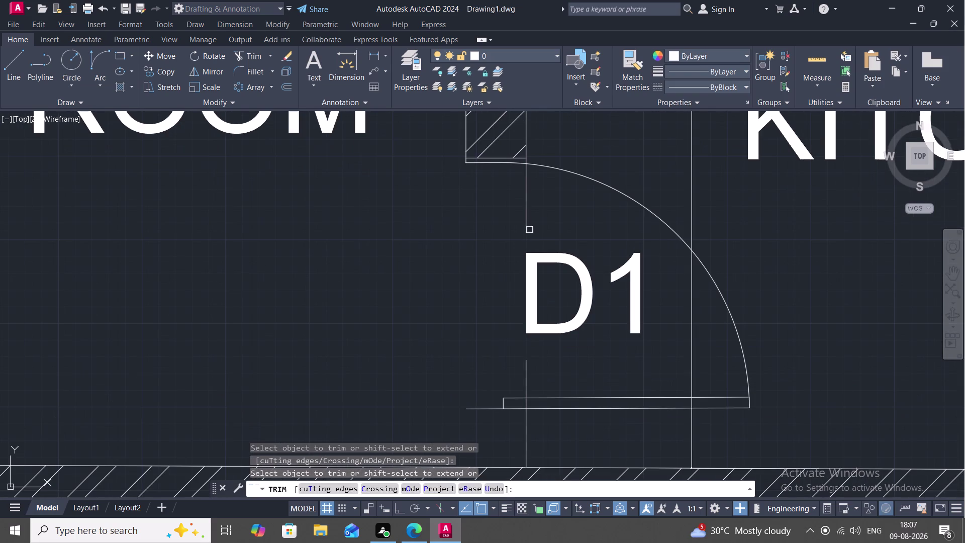
click(526, 212)
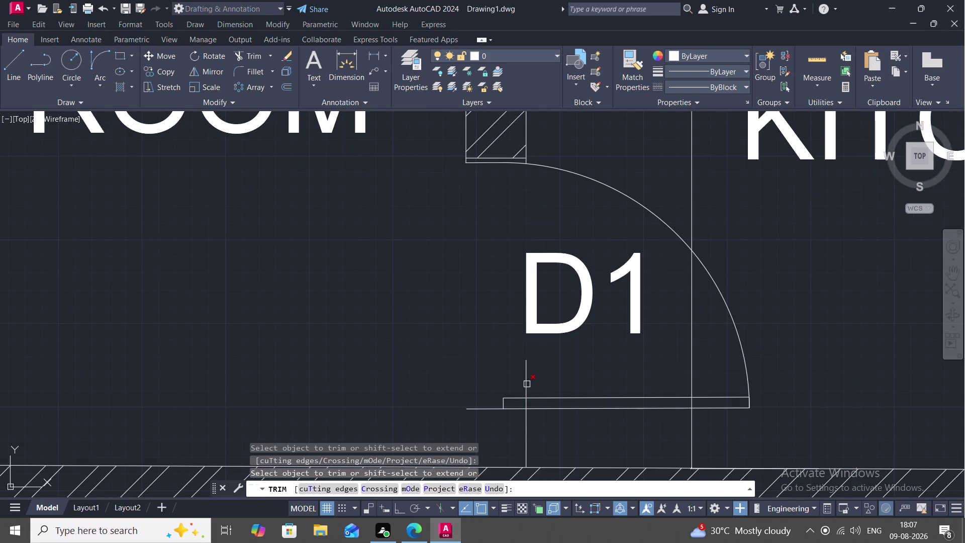
click(527, 384)
scroll(down, 3)
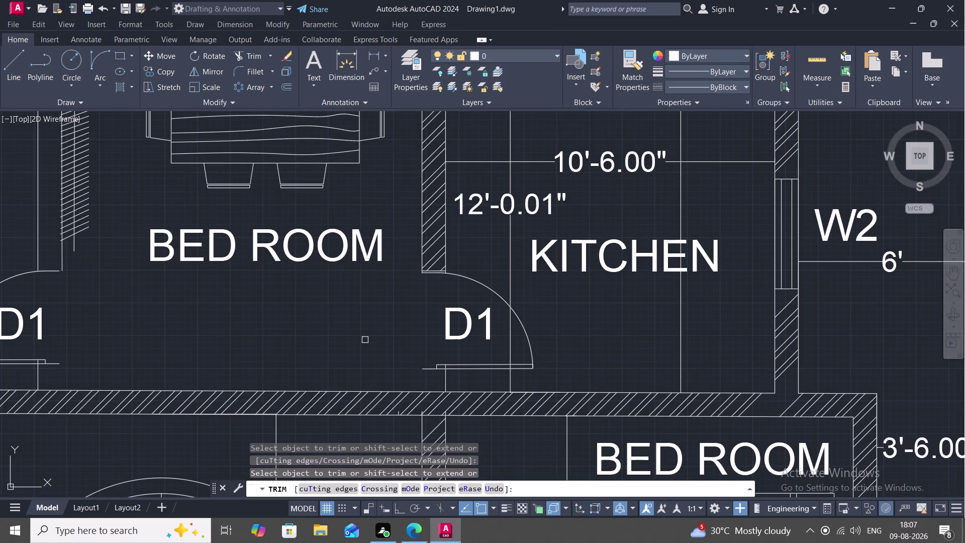
key(Escape)
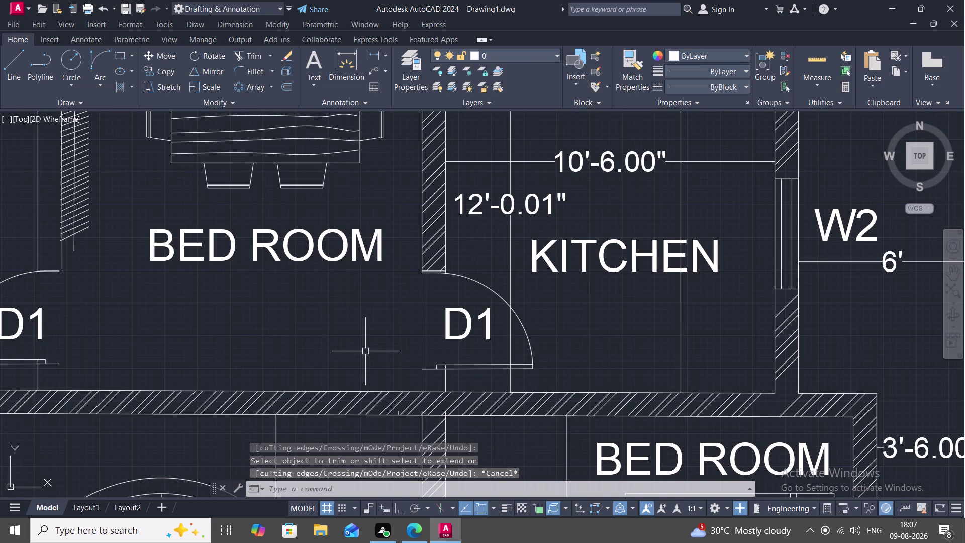
scroll(down, 3)
middle_drag(349, 333, 406, 328)
scroll(down, 3)
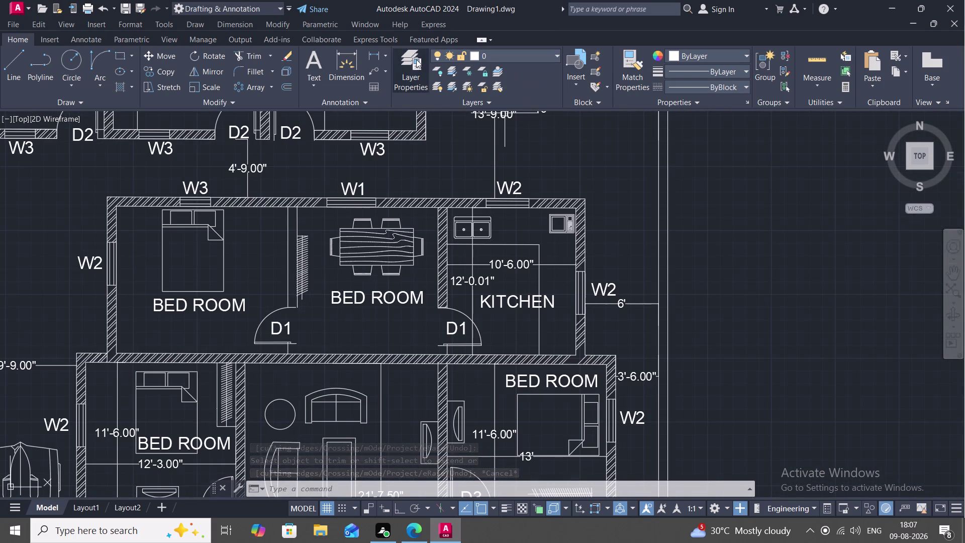
Add a 12' dimension between the middle bedroom's top and bottom walls.
click(364, 53)
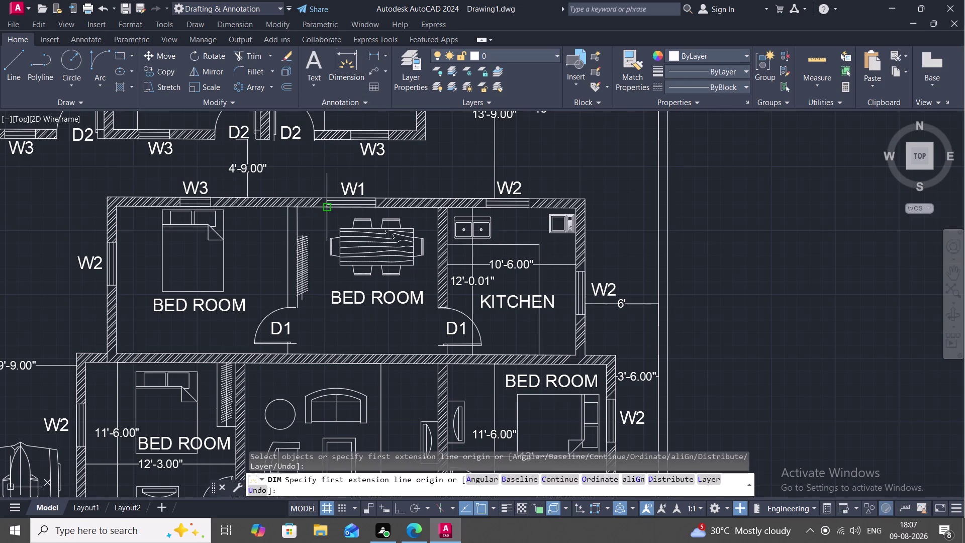
click(328, 208)
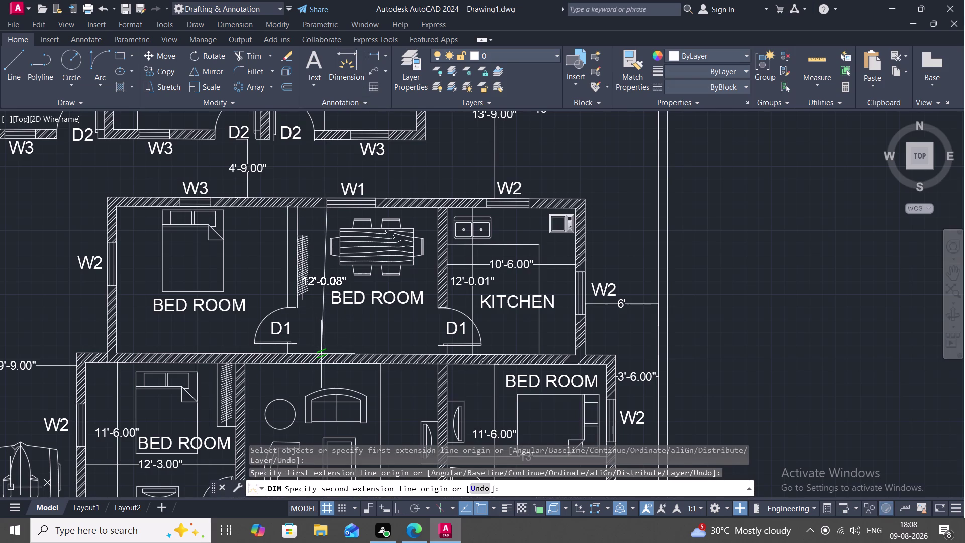
click(328, 356)
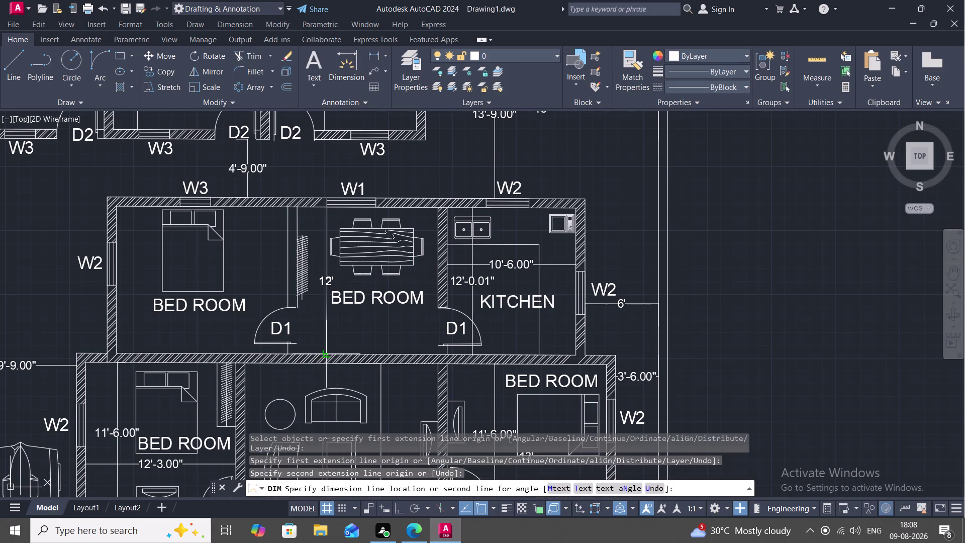
click(325, 328)
Cancel a second dimension on the wardrobe line and recenter on the upper bedrooms.
key(space)
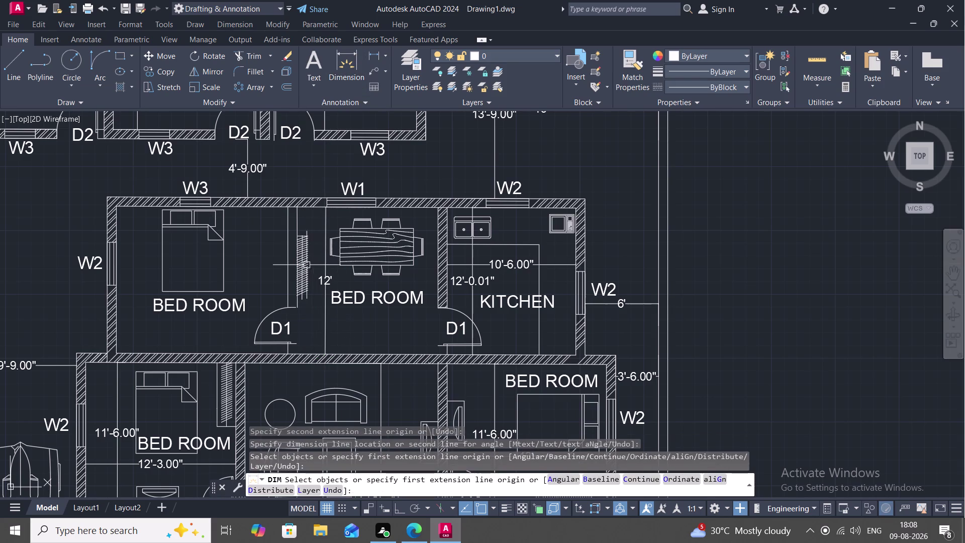
key(space)
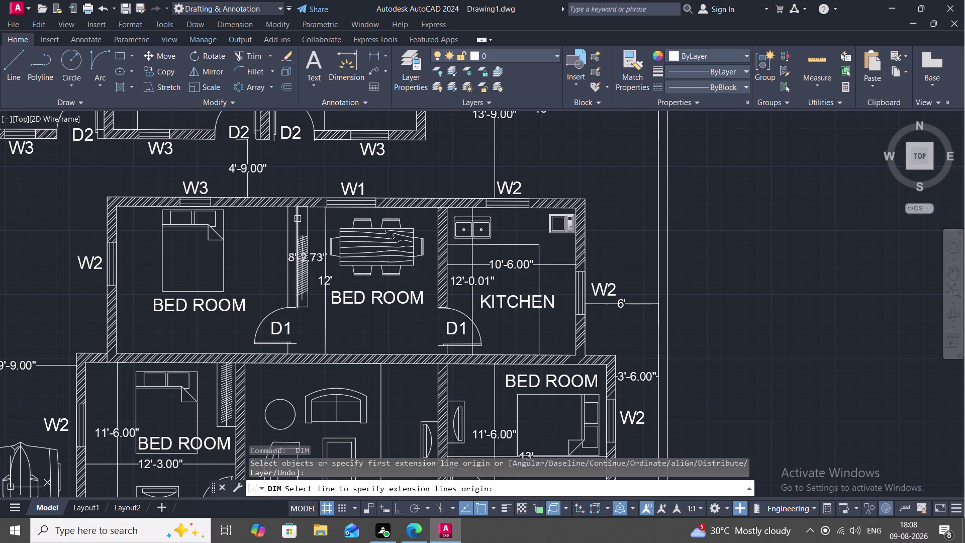
click(364, 46)
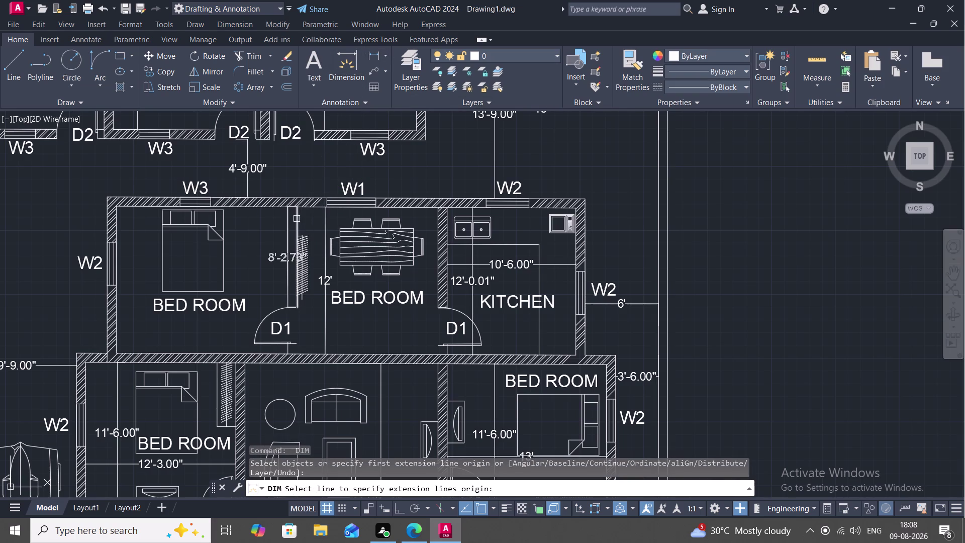
key(Escape)
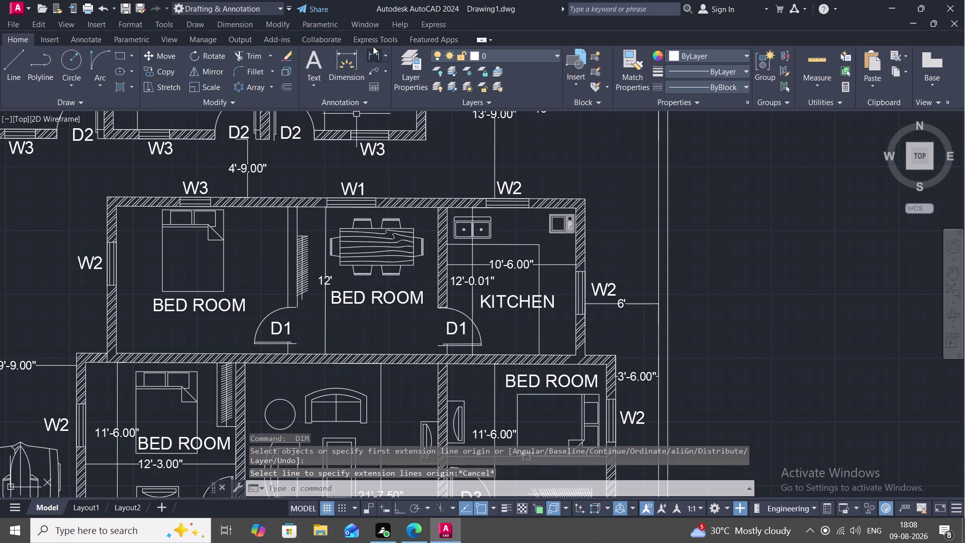
click(373, 41)
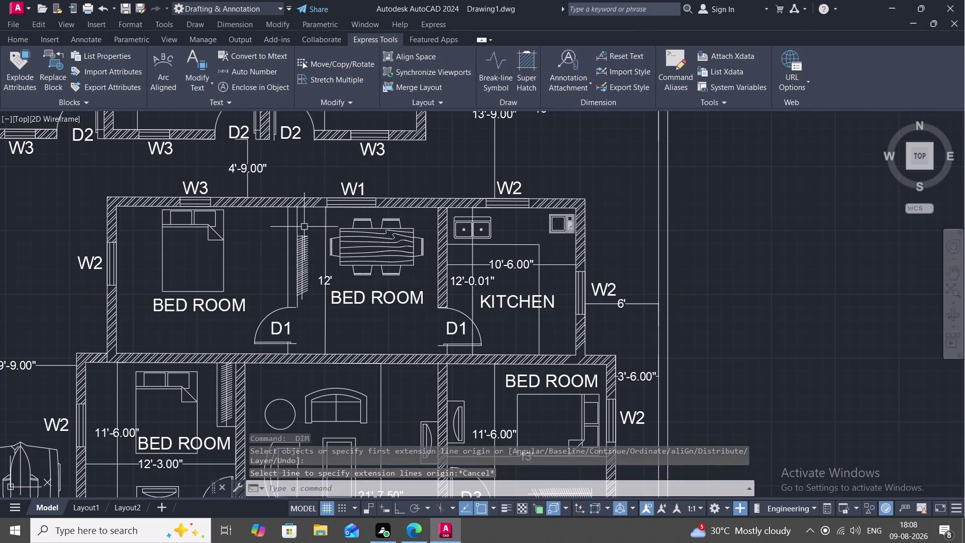
scroll(up, 3)
middle_drag(298, 220, 299, 219)
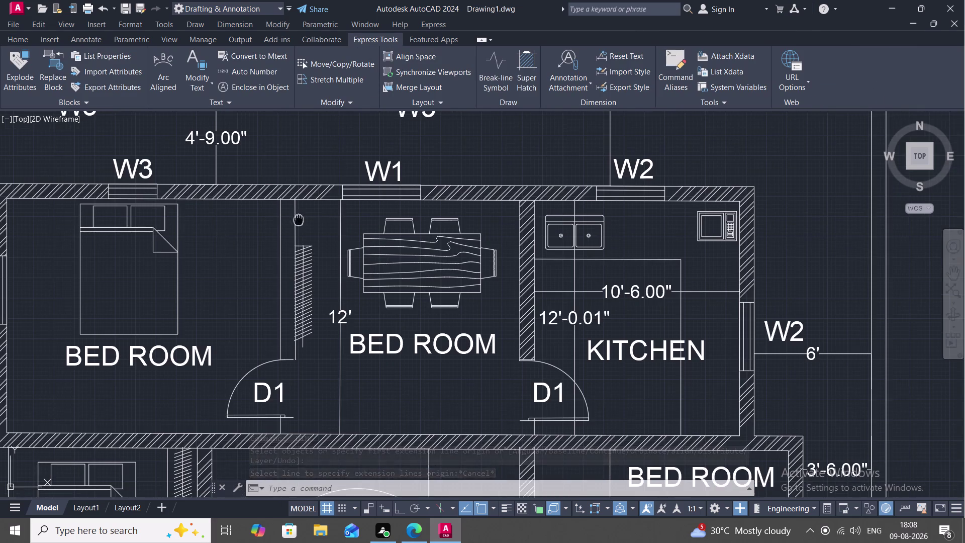
middle_drag(299, 219, 332, 222)
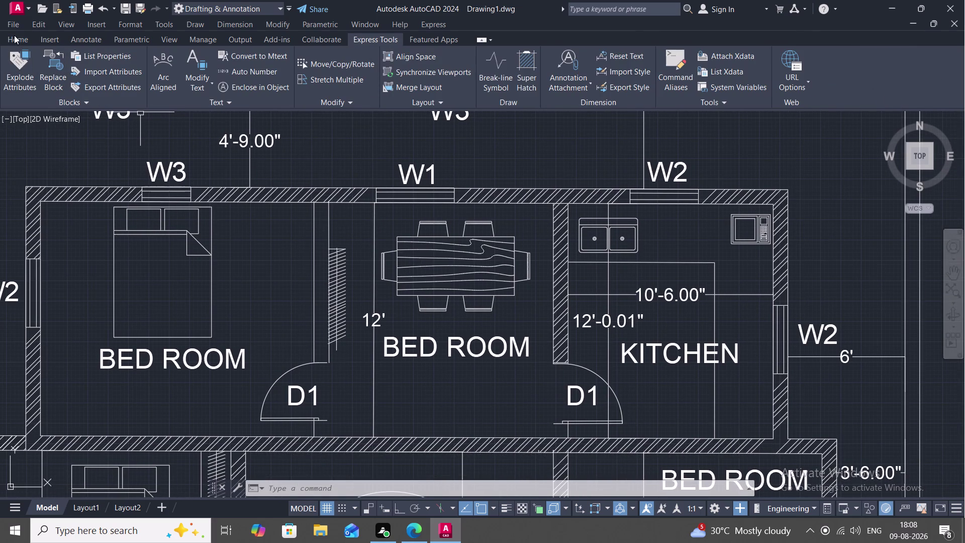
click(14, 35)
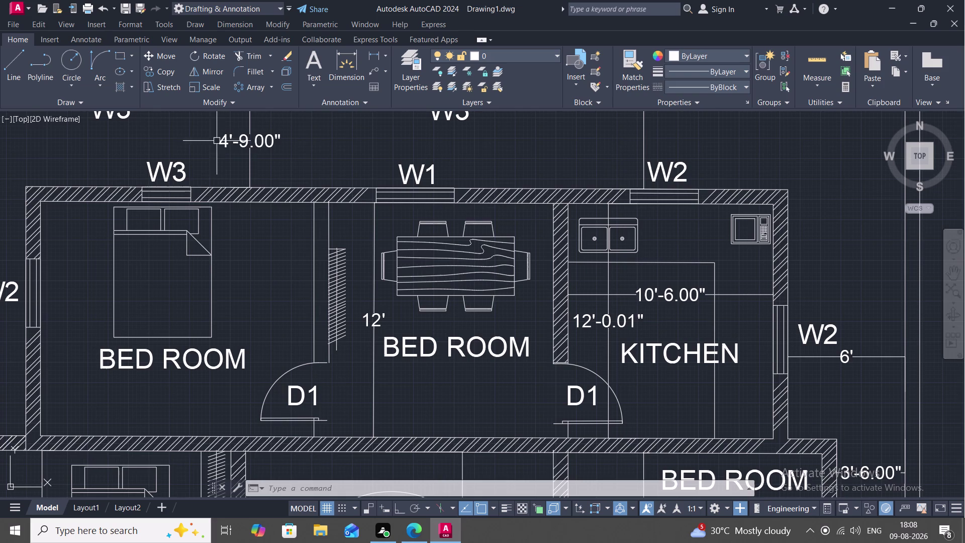
Hatch the partition wall between the upper bedrooms, close hatch editing, and begin a linear dimension.
key(h)
key(space)
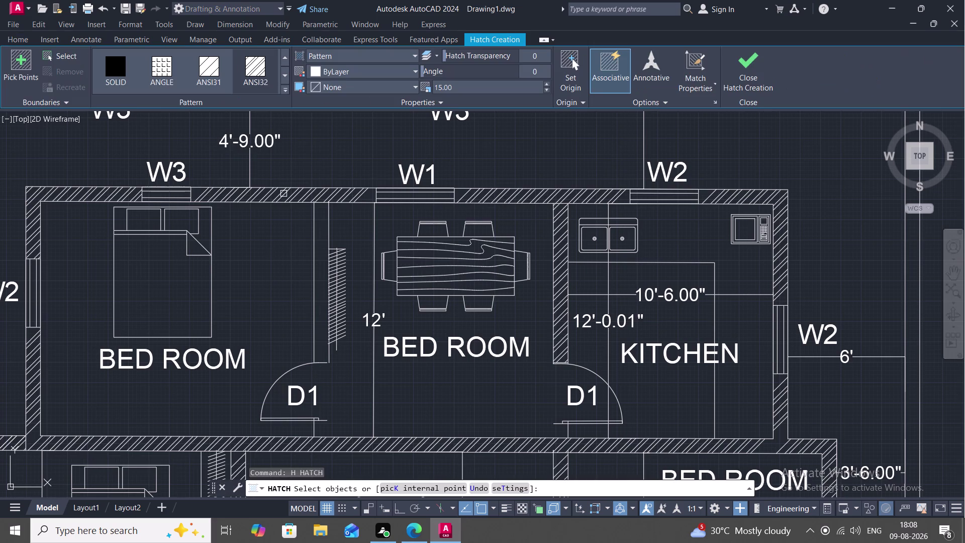
click(312, 235)
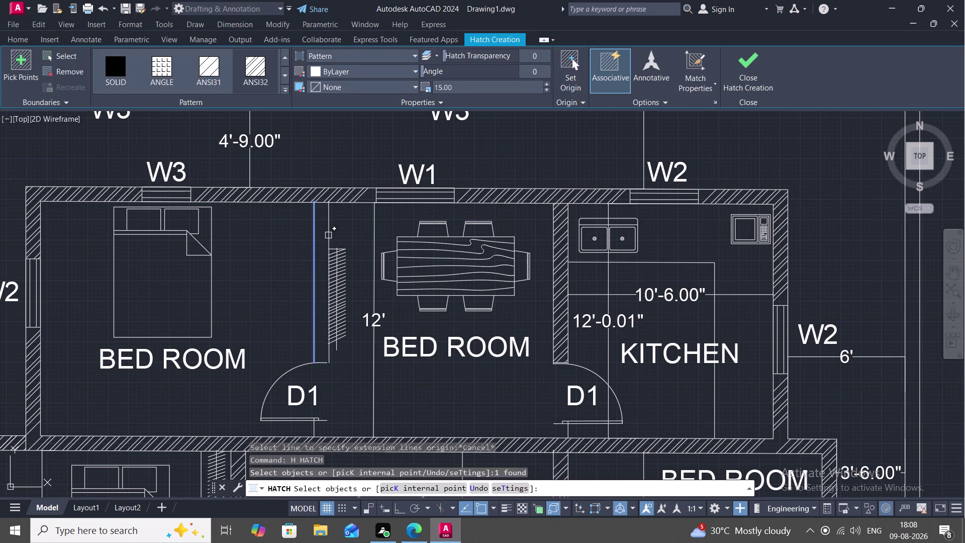
click(328, 235)
key(Escape)
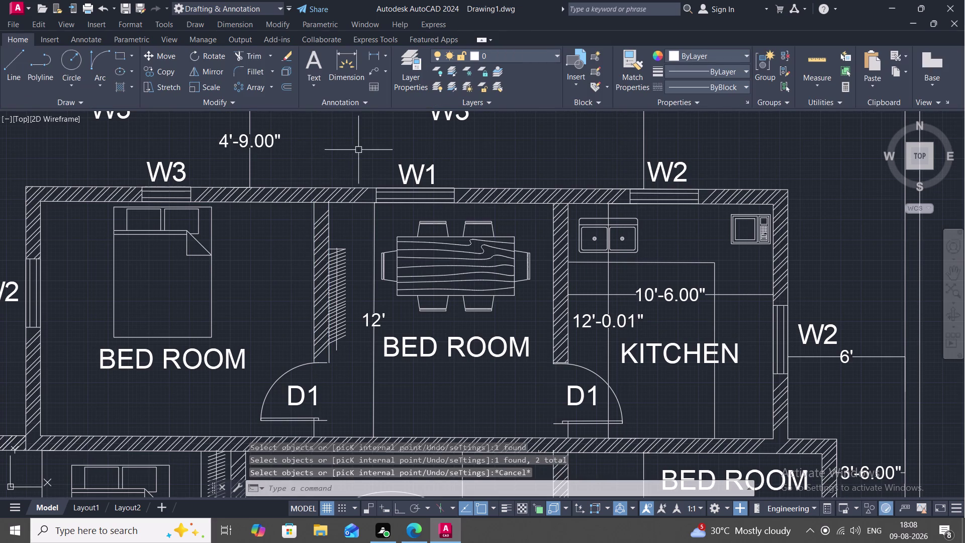
key(space)
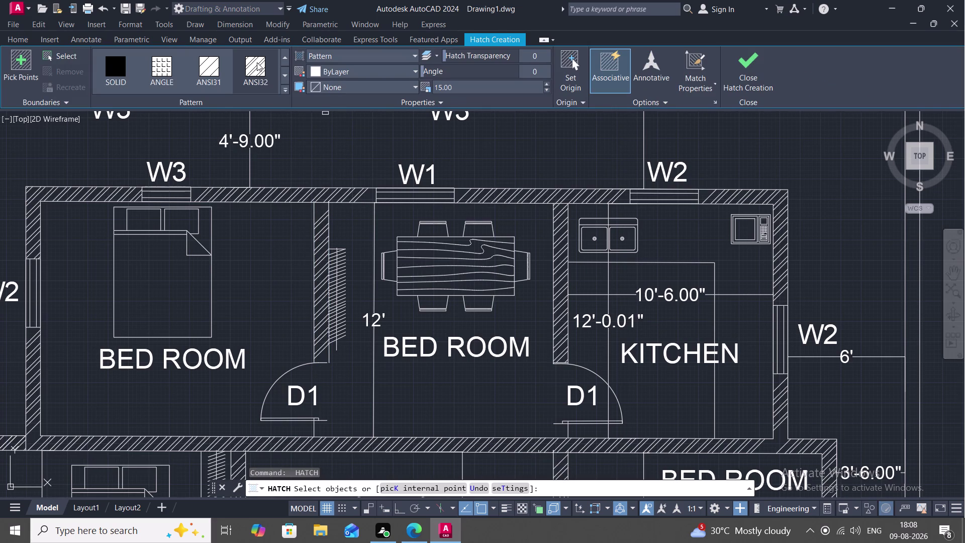
click(14, 37)
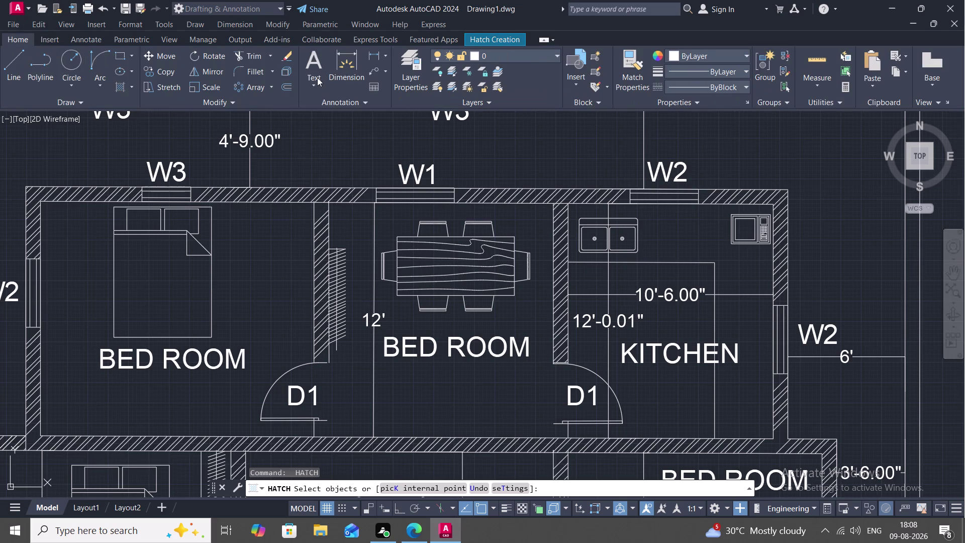
click(377, 54)
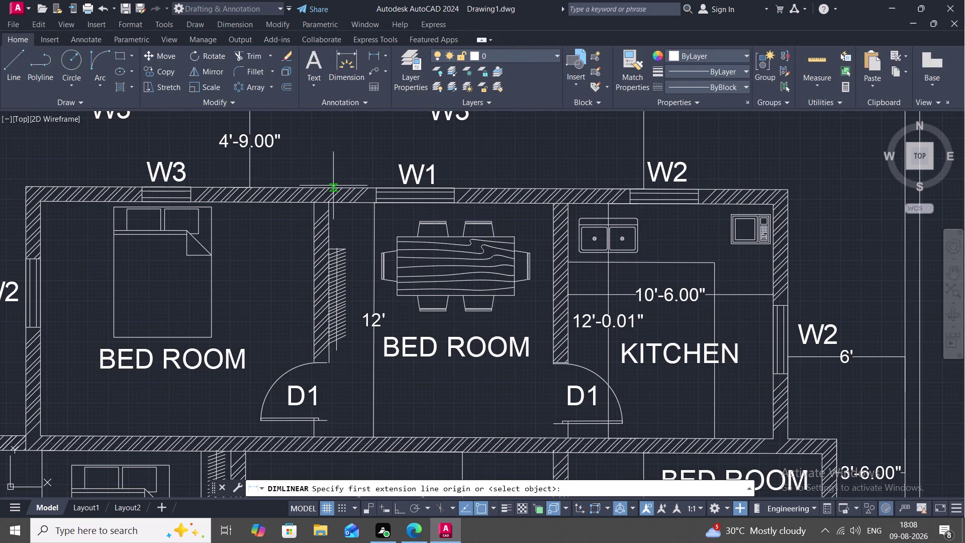
click(329, 207)
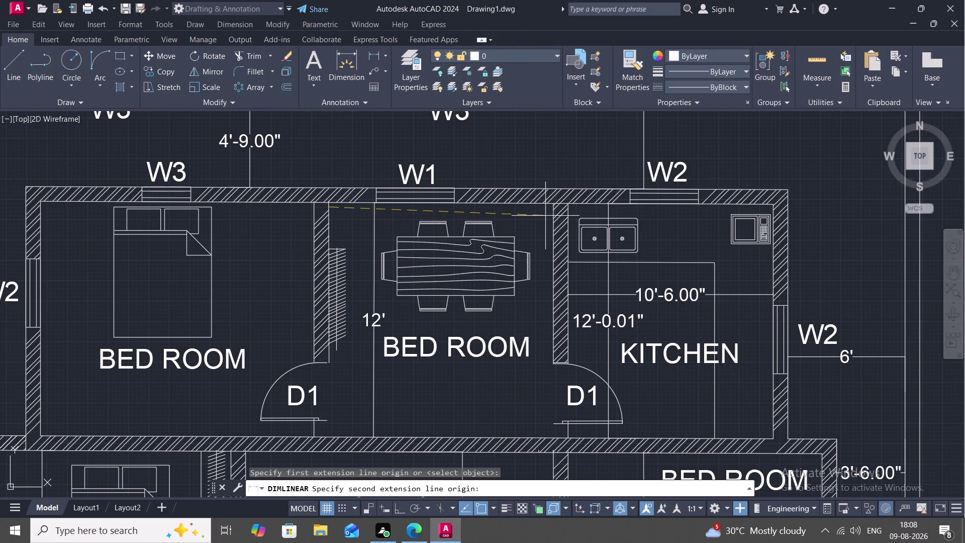
click(554, 209)
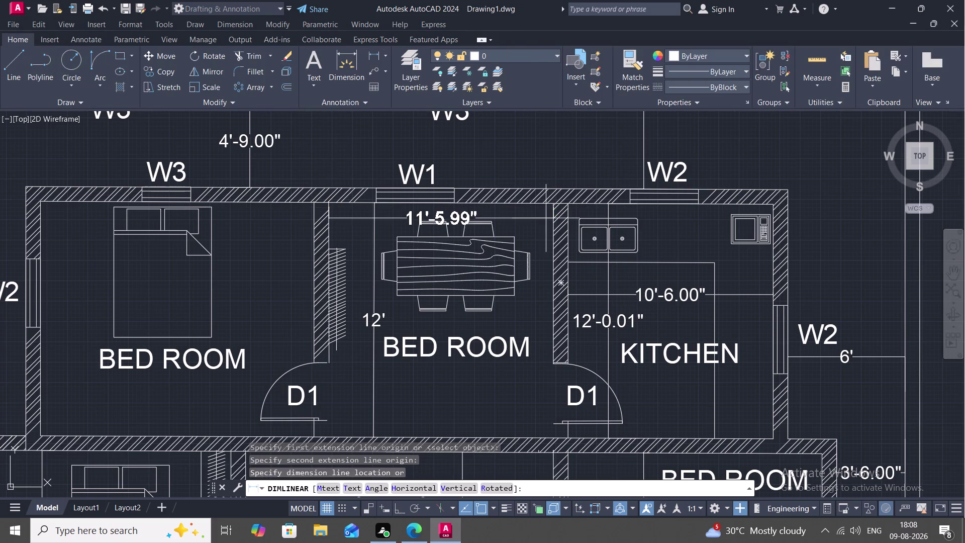
key(Escape)
scroll(up, 3)
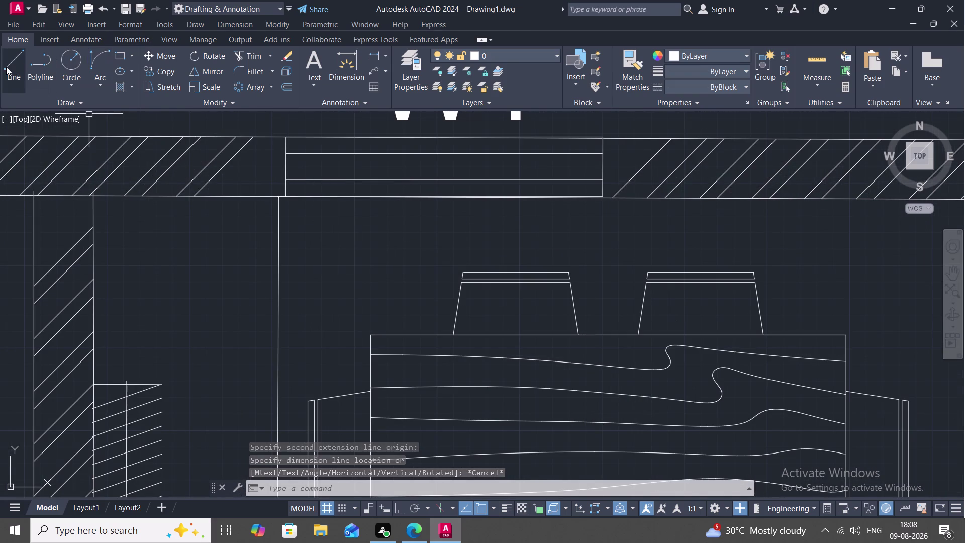
click(366, 52)
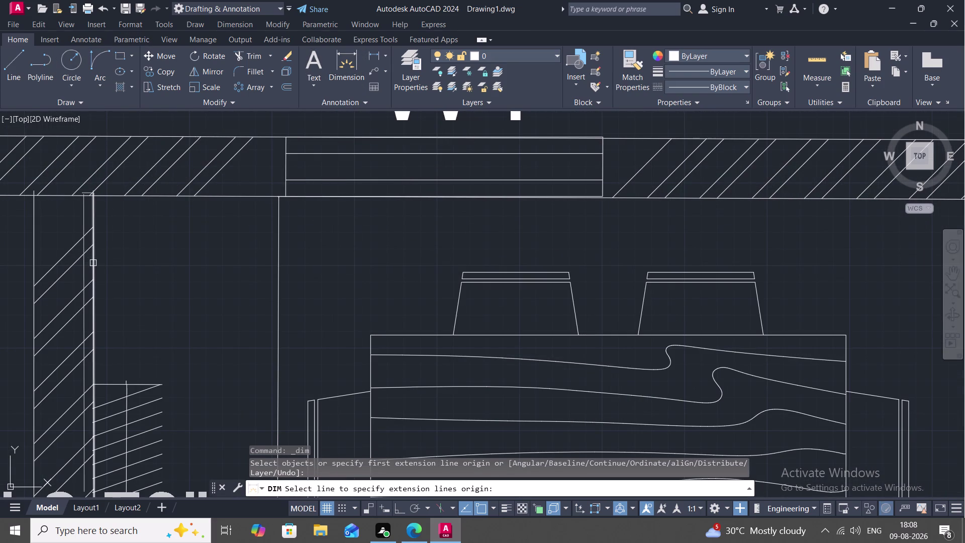
key(Escape)
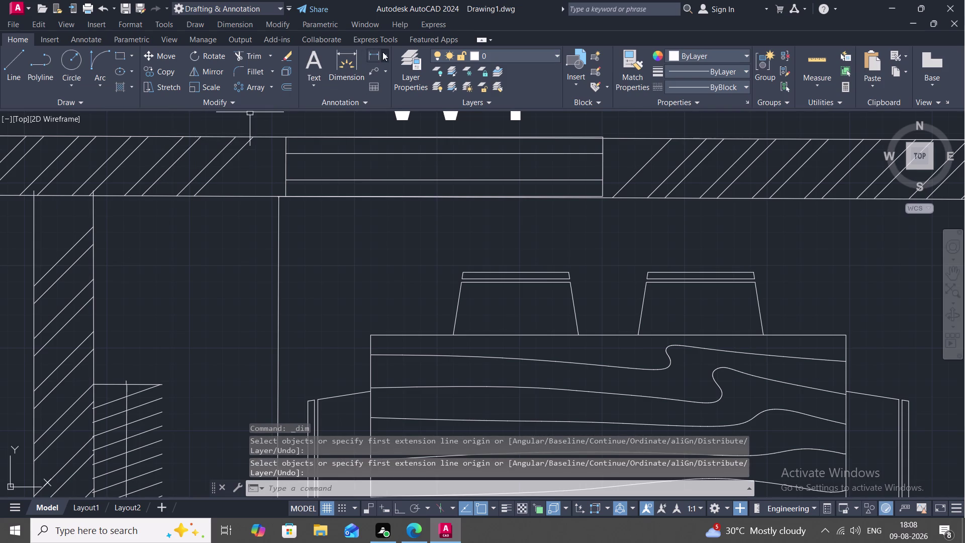
click(382, 52)
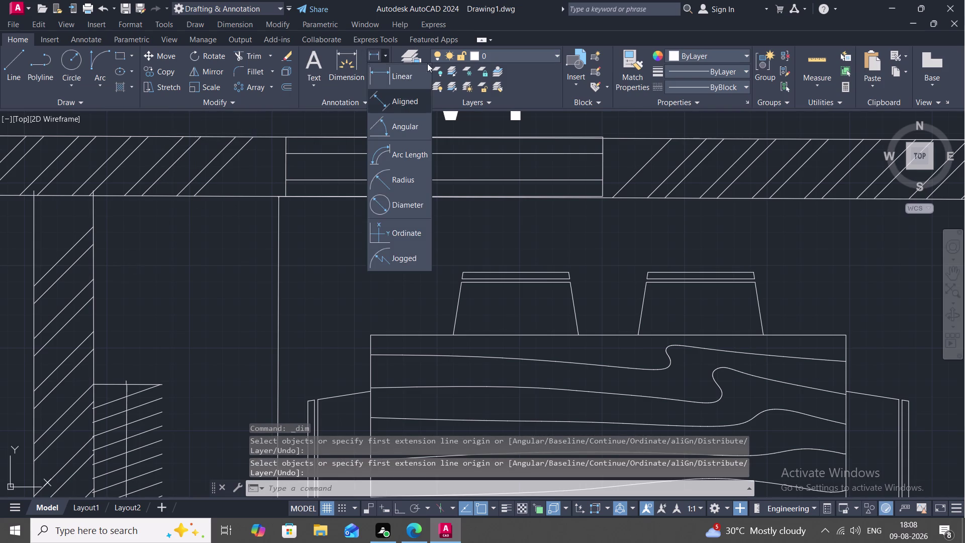
click(404, 69)
scroll(down, 3)
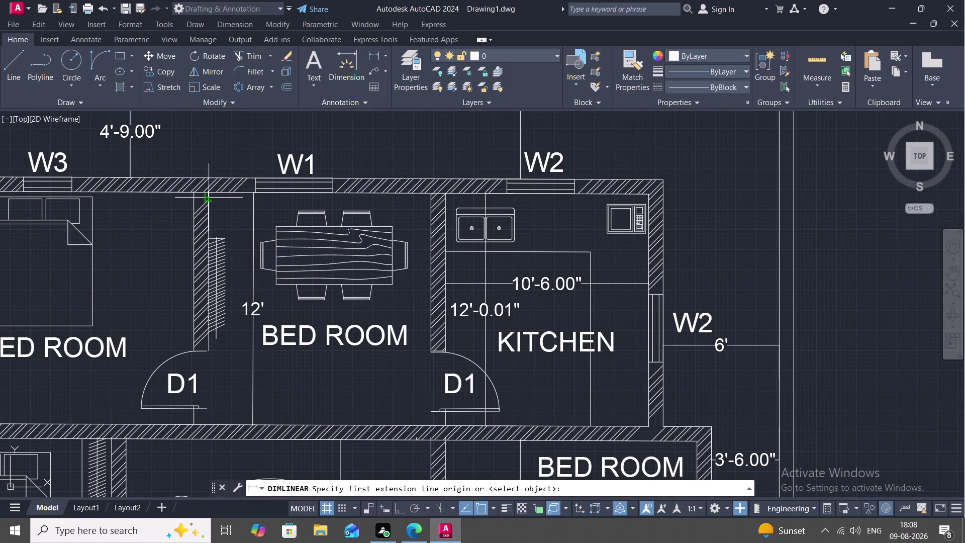
Begin a dimension from the bedroom's inner wall corner to the kitchen-side wall, then cancel it.
click(208, 196)
scroll(up, 3)
click(451, 197)
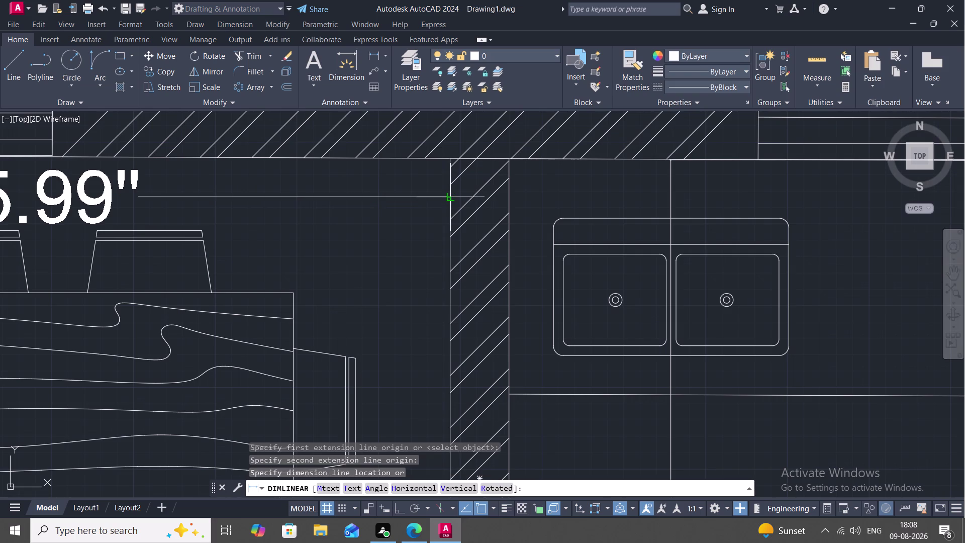
scroll(up, 3)
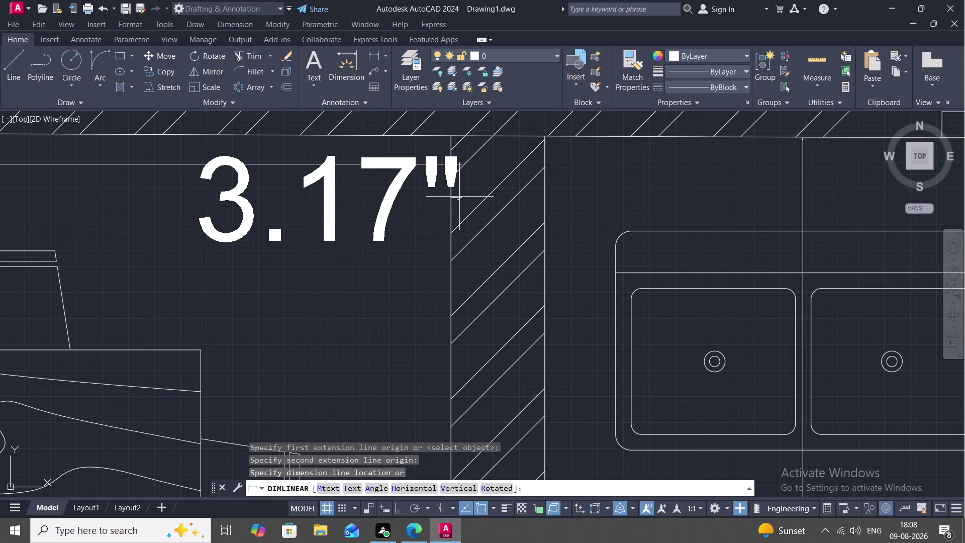
key(Escape)
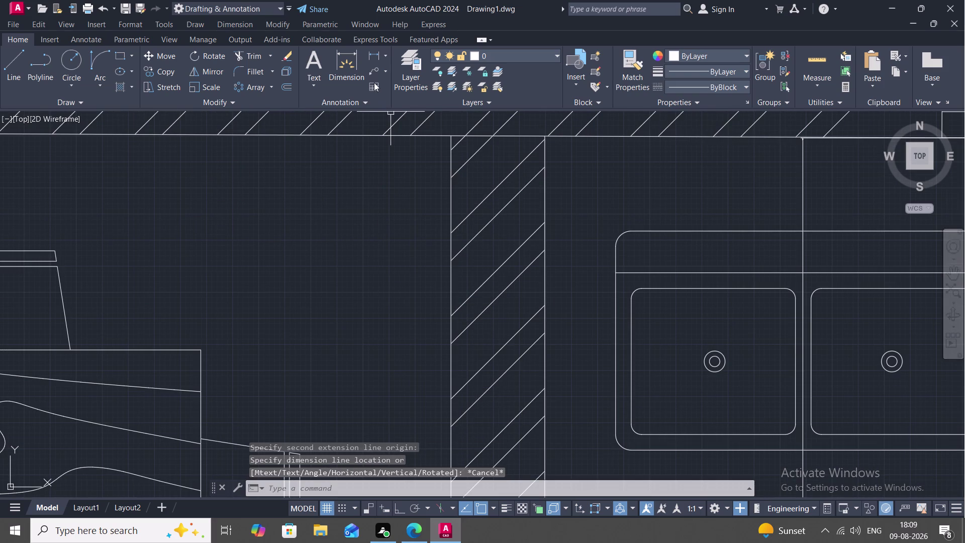
Retry the bedroom width dimension after panning to the bedroom and kitchen, then cancel it.
click(374, 50)
scroll(down, 3)
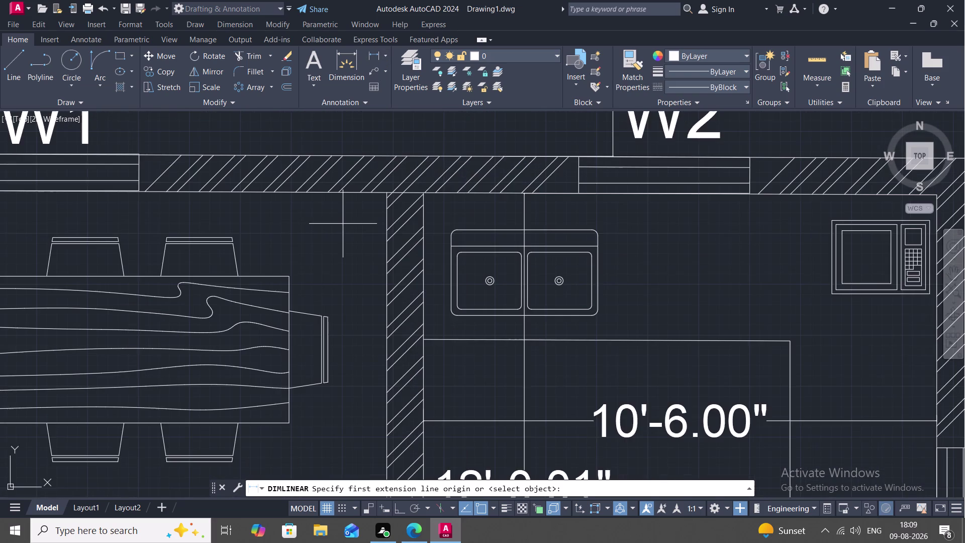
middle_drag(342, 224, 410, 113)
scroll(down, 3)
middle_click(408, 193)
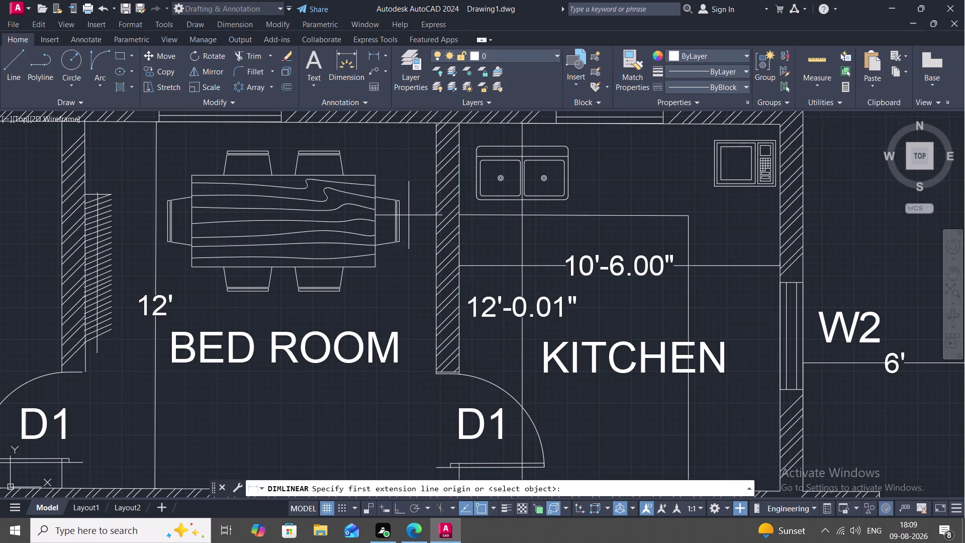
click(83, 372)
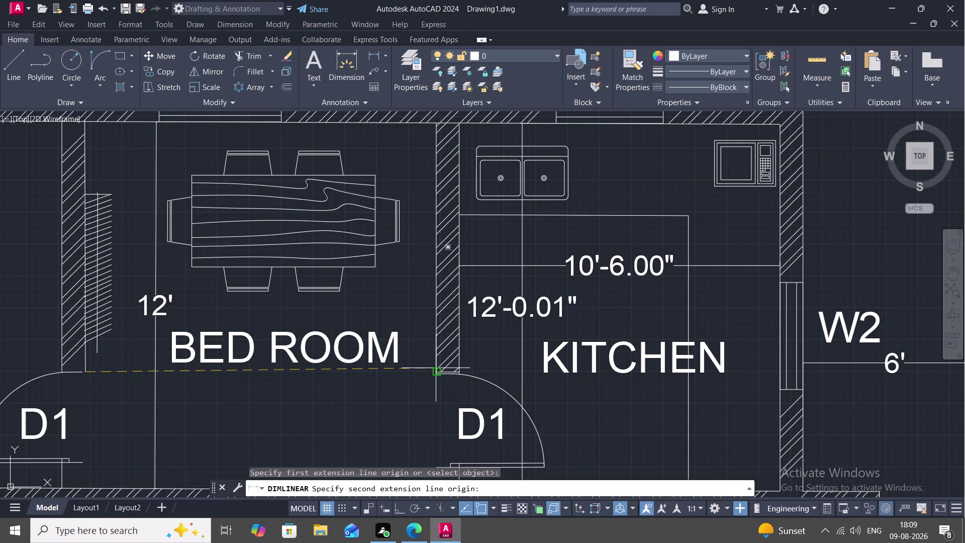
click(436, 369)
key(Escape)
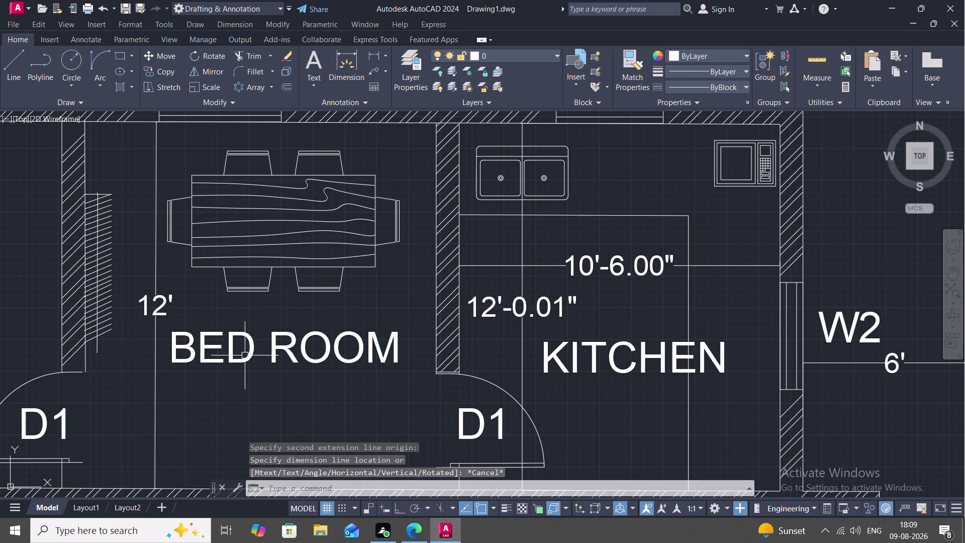
Repeat the linear dimension between the bedroom's left and right walls, then cancel it.
key(space)
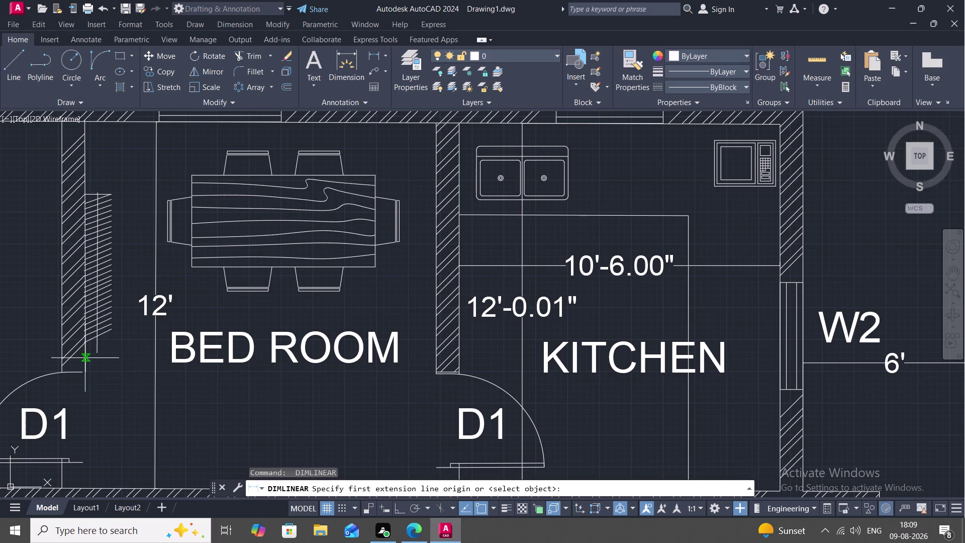
click(85, 358)
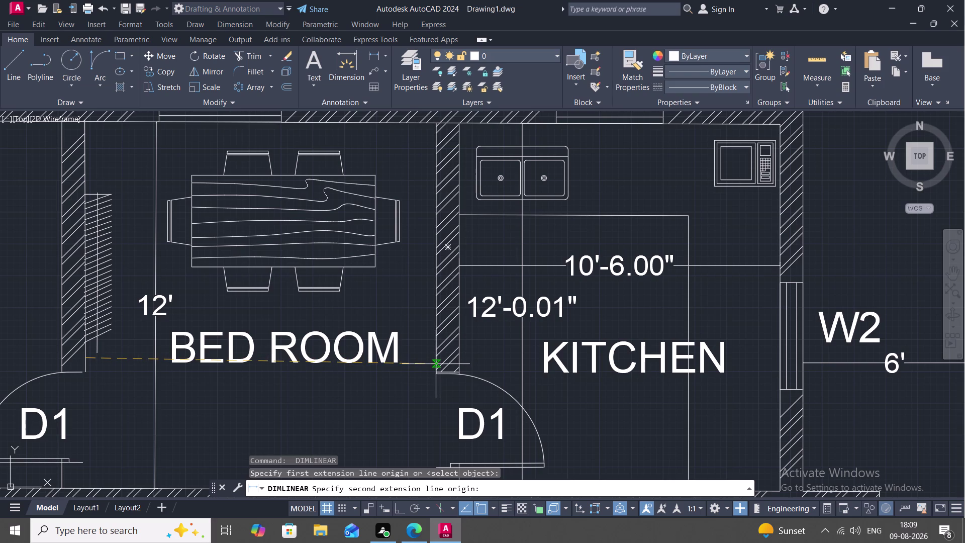
scroll(up, 3)
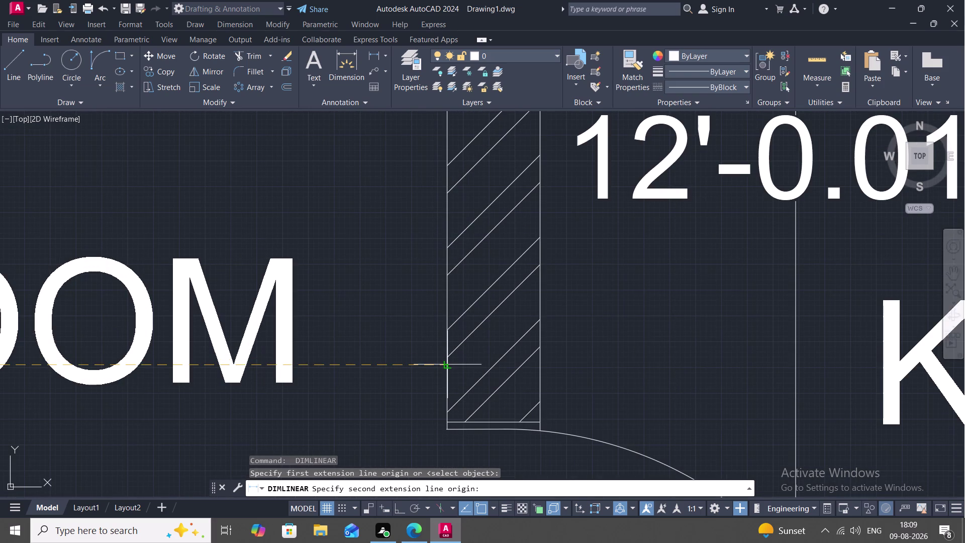
click(446, 369)
scroll(down, 3)
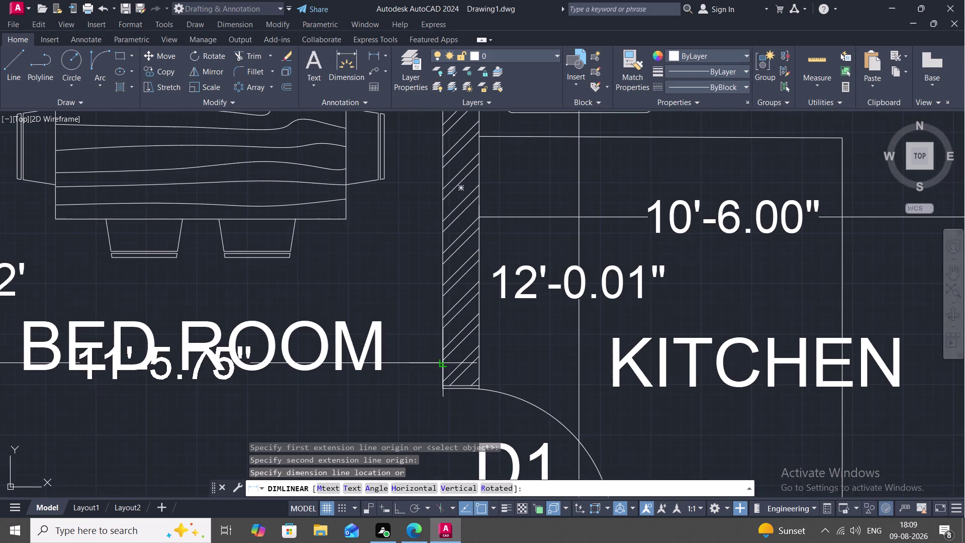
key(Escape)
Pan the plan over to the W1 window wall and return to the Home tools.
middle_drag(373, 289, 409, 347)
scroll(down, 3)
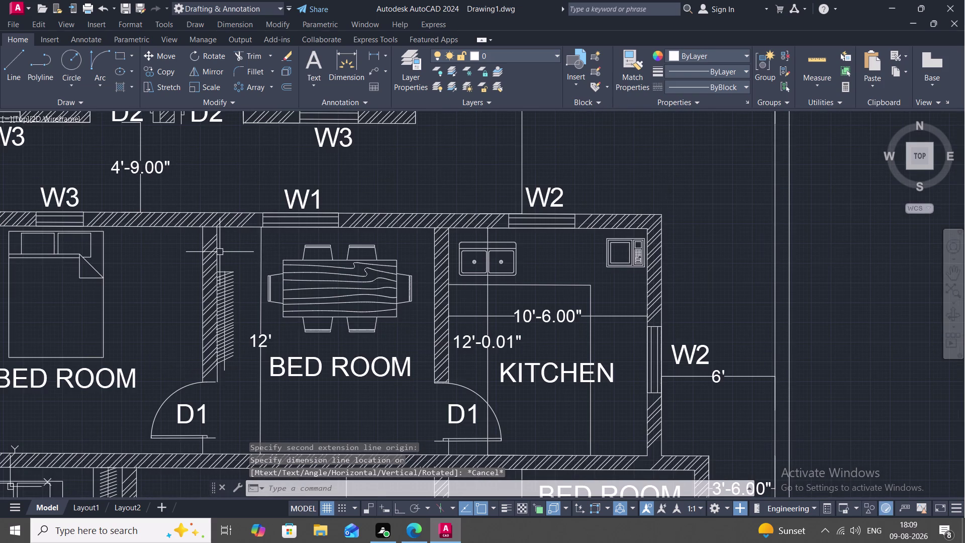
scroll(up, 3)
middle_drag(208, 220, 133, 295)
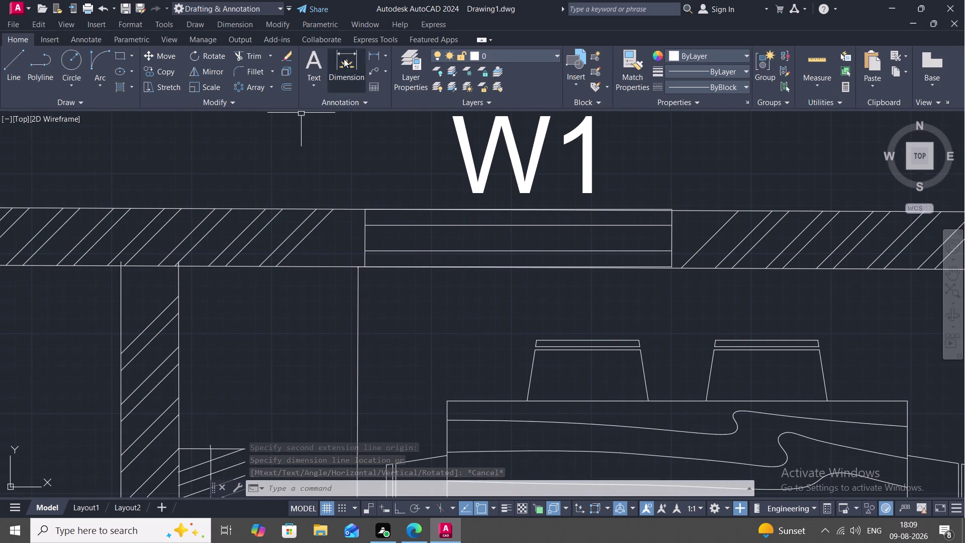
click(380, 45)
middle_drag(380, 303, 324, 280)
scroll(down, 3)
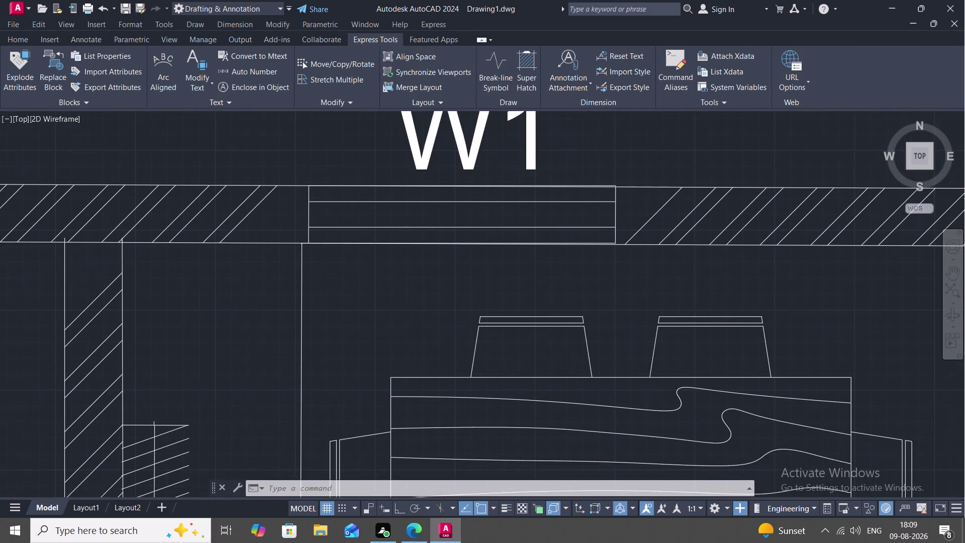
middle_drag(312, 275, 300, 368)
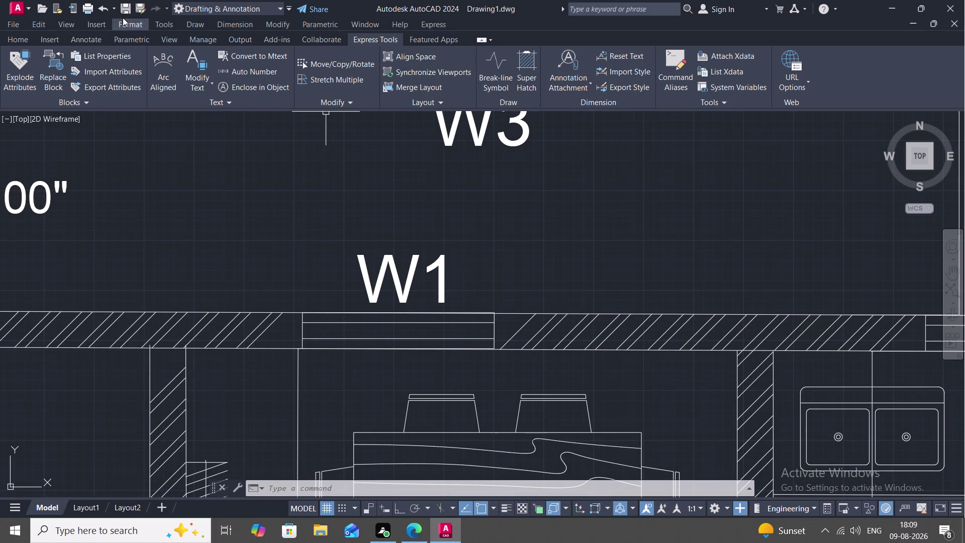
click(11, 39)
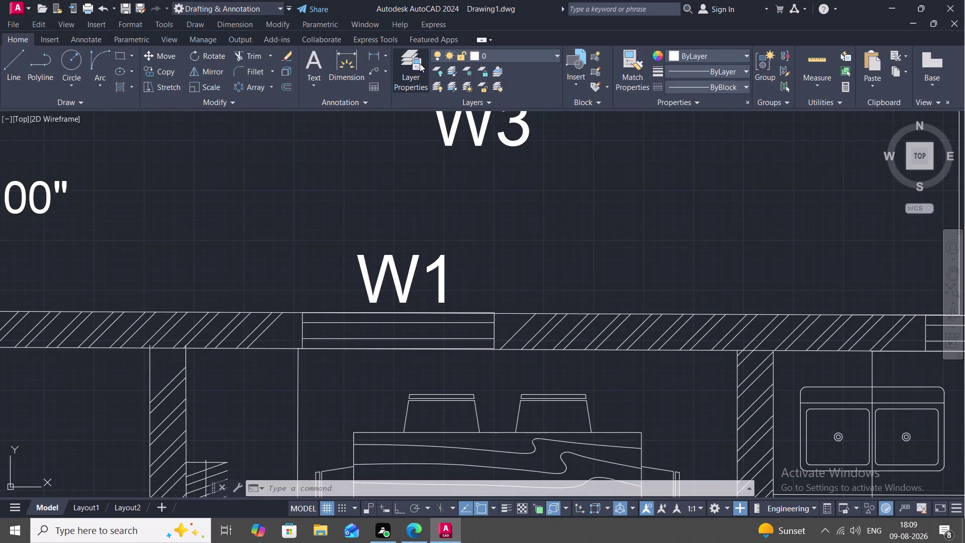
Place the 11'-6.00" middle-bedroom width dimension below the W1 window wall.
click(373, 51)
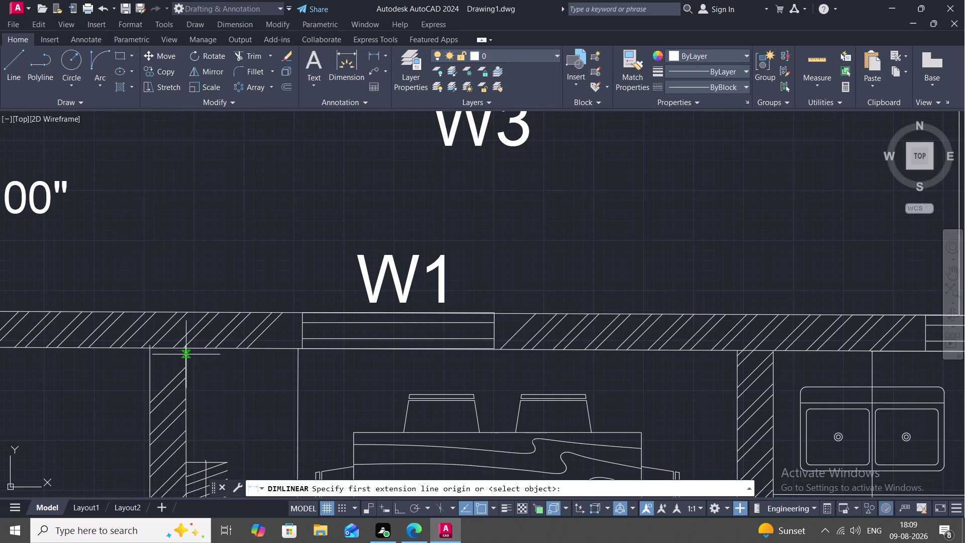
click(187, 347)
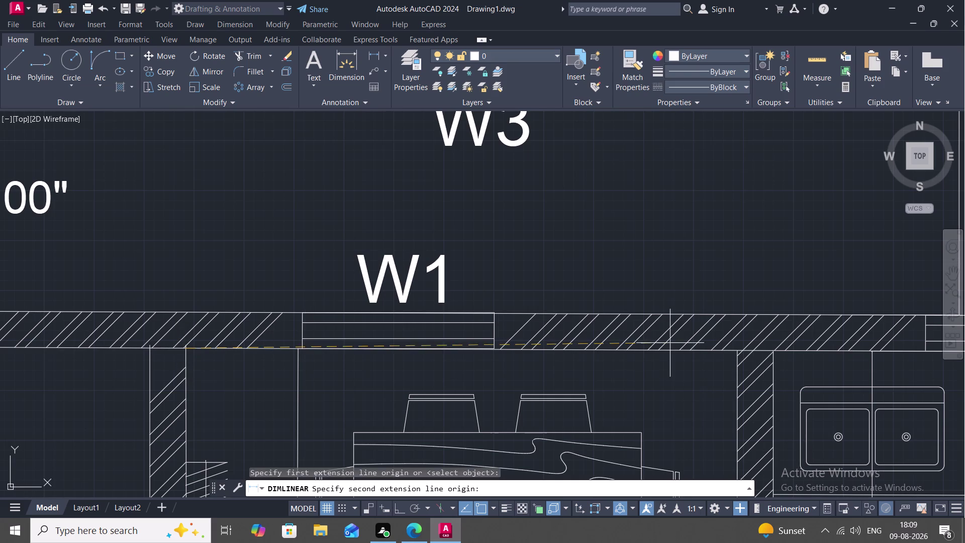
click(738, 351)
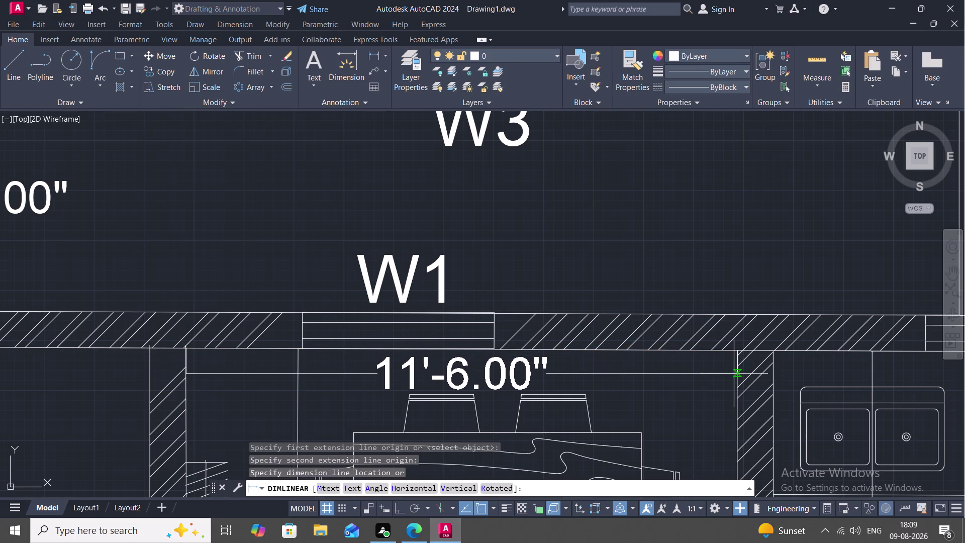
click(734, 373)
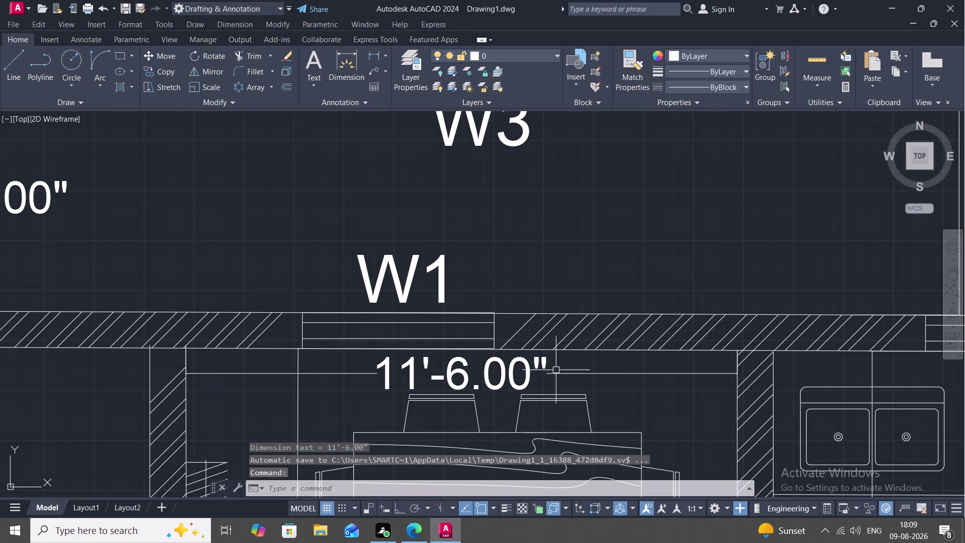
key(Escape)
scroll(down, 3)
middle_drag(428, 379, 546, 286)
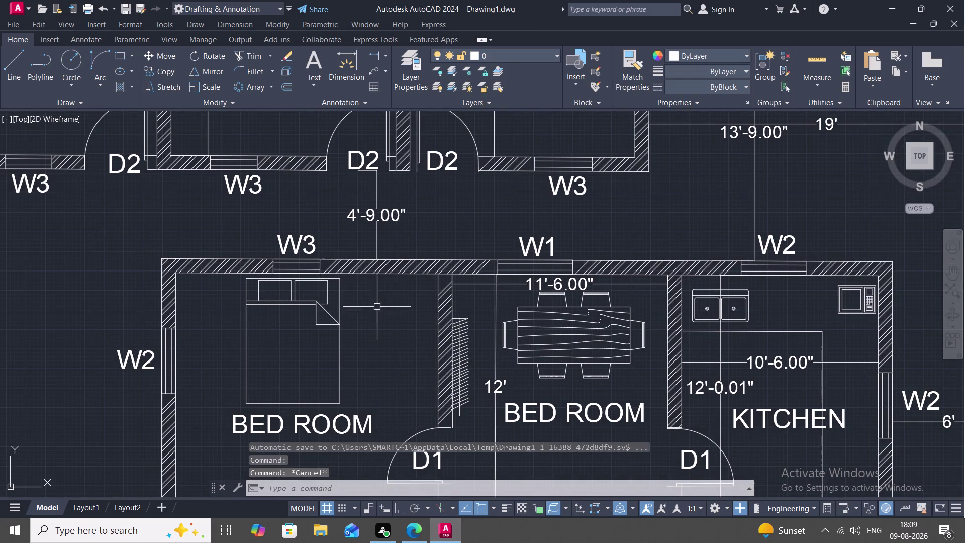
Dimension the left upper-floor bedroom's 14' width between its inner wall corners.
key(space)
click(176, 273)
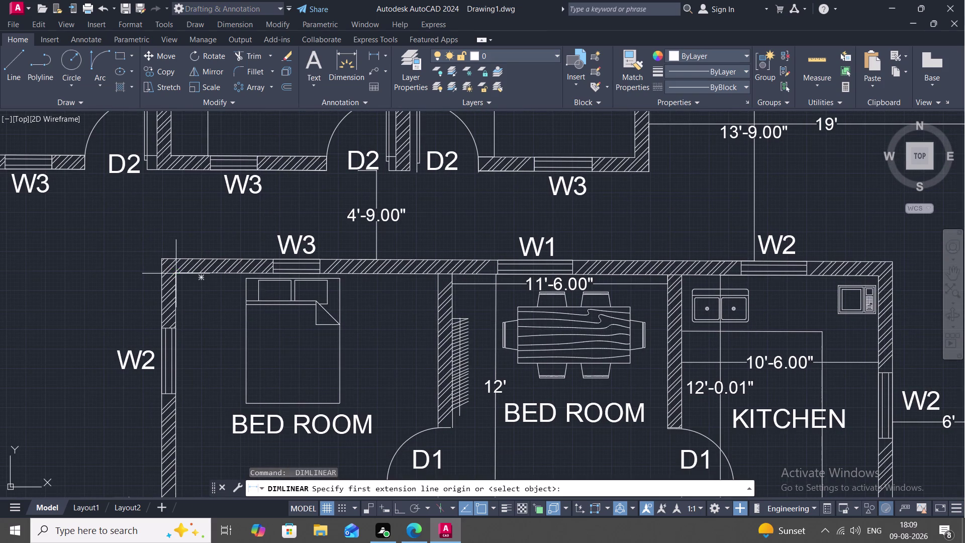
click(439, 272)
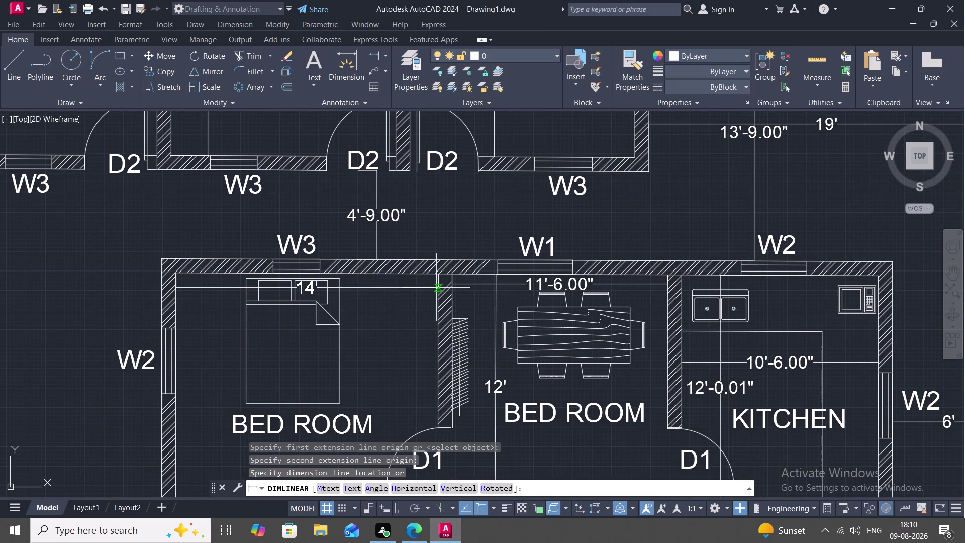
click(430, 319)
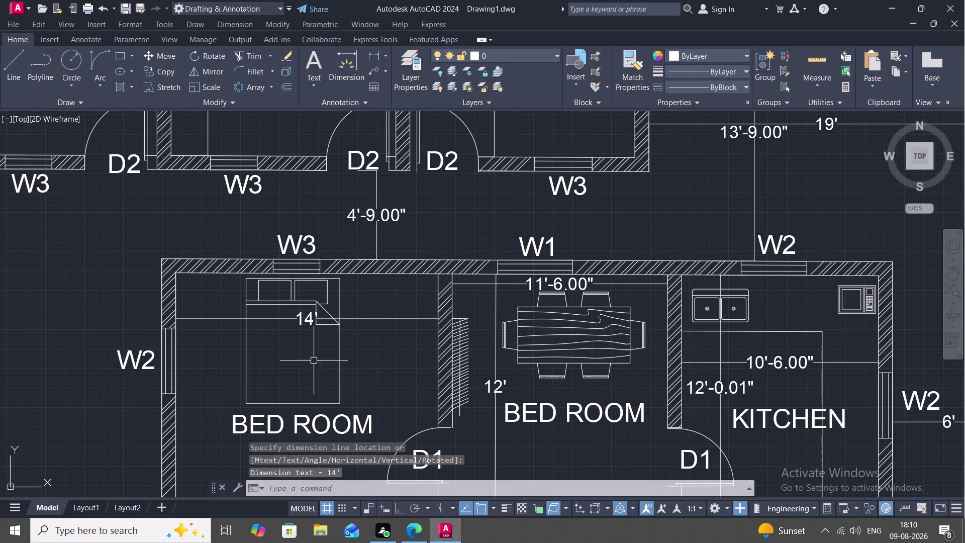
middle_drag(435, 420, 505, 263)
scroll(down, 3)
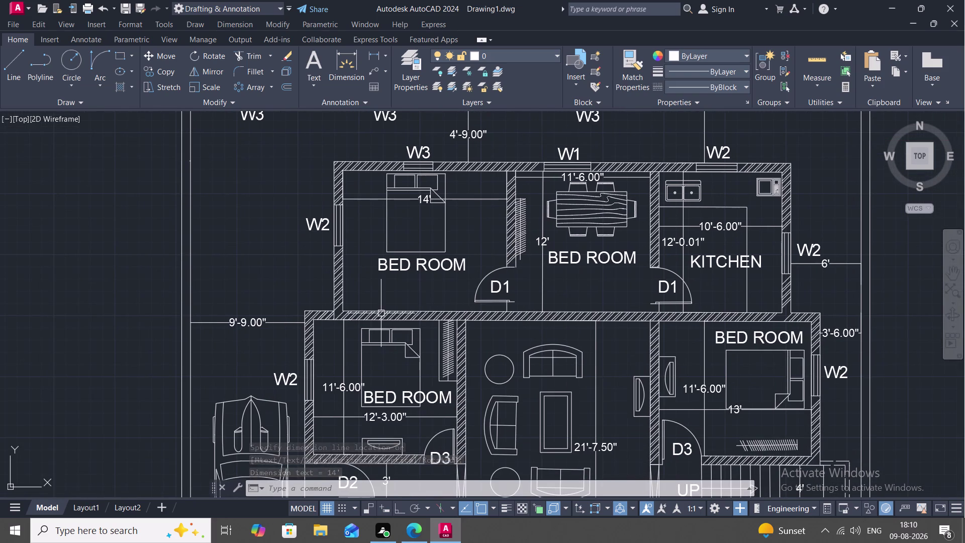
scroll(up, 3)
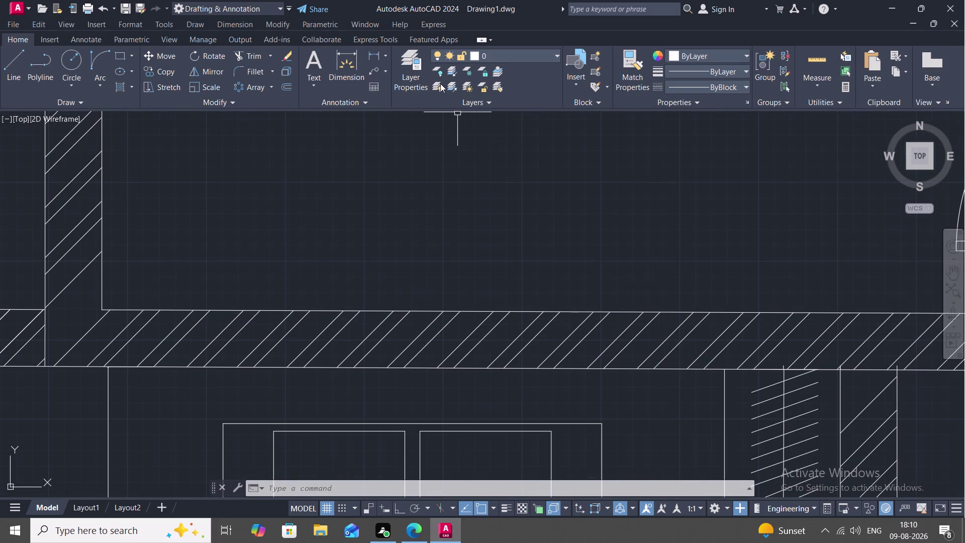
Add the bedroom's 12' depth dimension beside the bed.
click(382, 54)
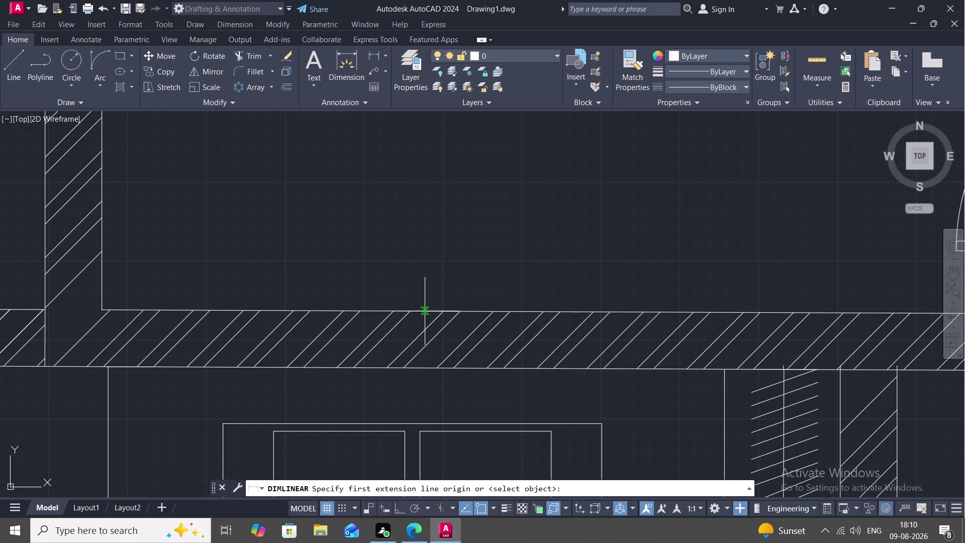
click(425, 311)
middle_drag(441, 243, 406, 380)
scroll(down, 3)
scroll(down, 3)
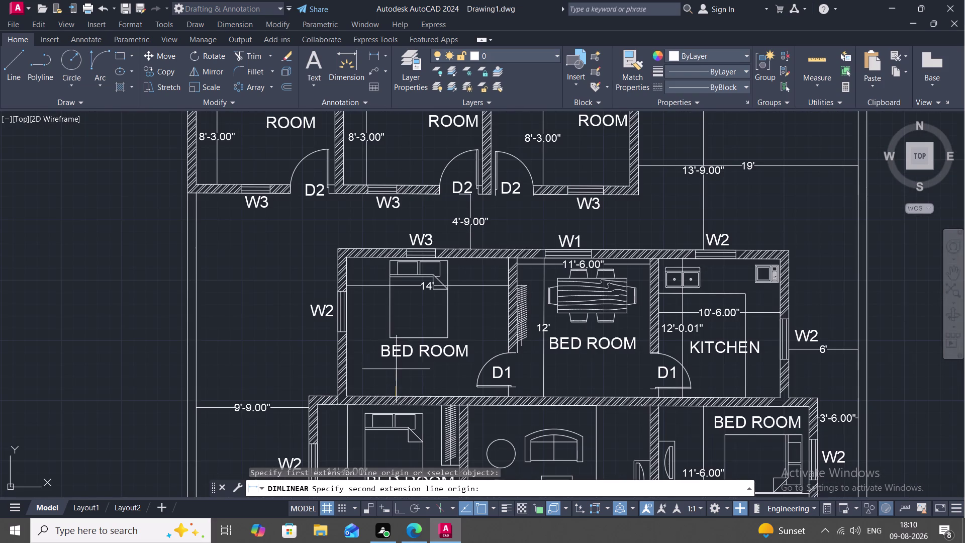
scroll(up, 3)
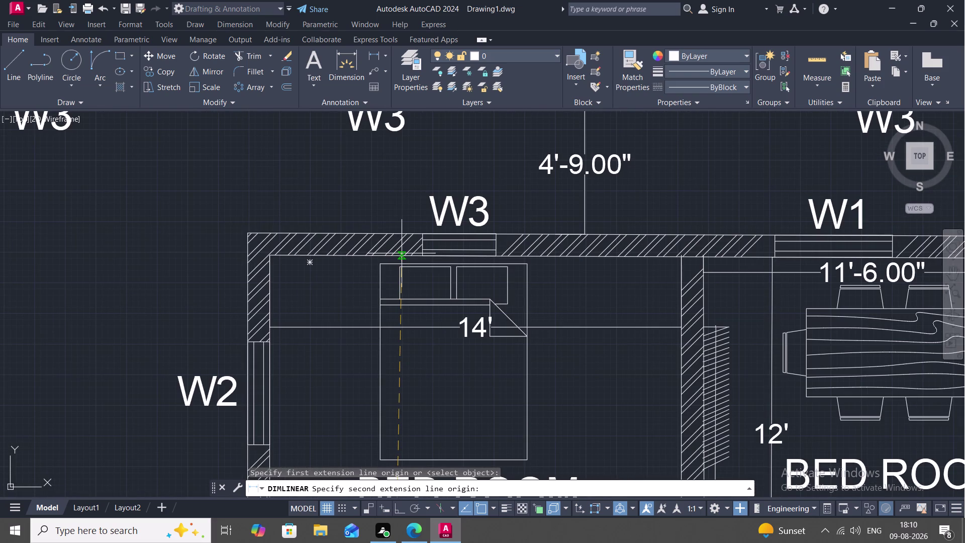
click(400, 255)
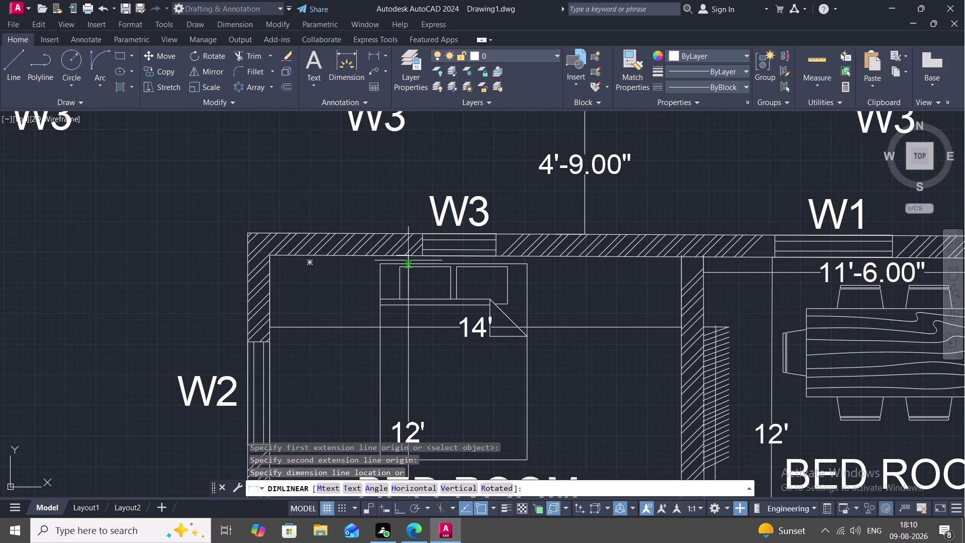
click(408, 260)
Zoom and pan out to centre the whole residential plan.
scroll(down, 3)
middle_drag(476, 293, 440, 174)
scroll(down, 3)
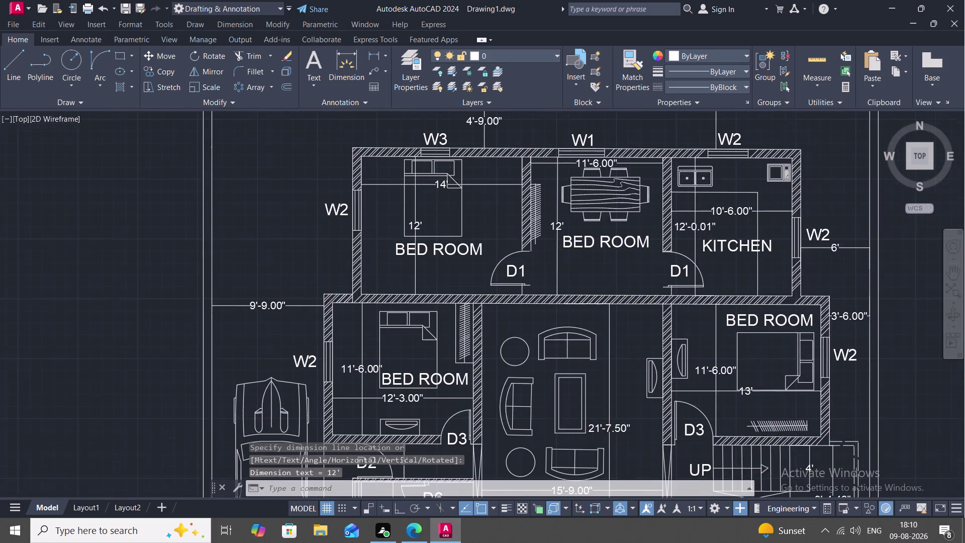
middle_drag(516, 265, 470, 197)
scroll(down, 3)
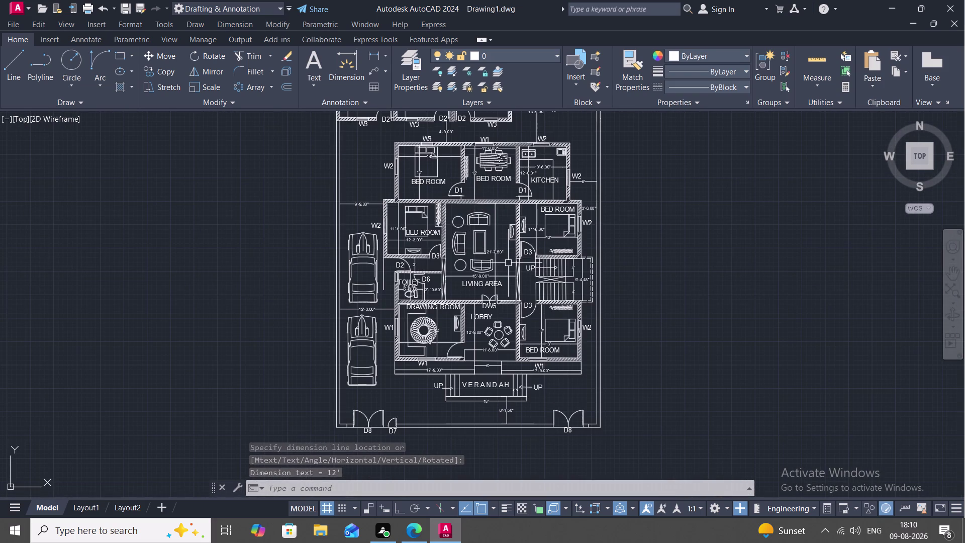
middle_drag(508, 262, 510, 269)
scroll(down, 3)
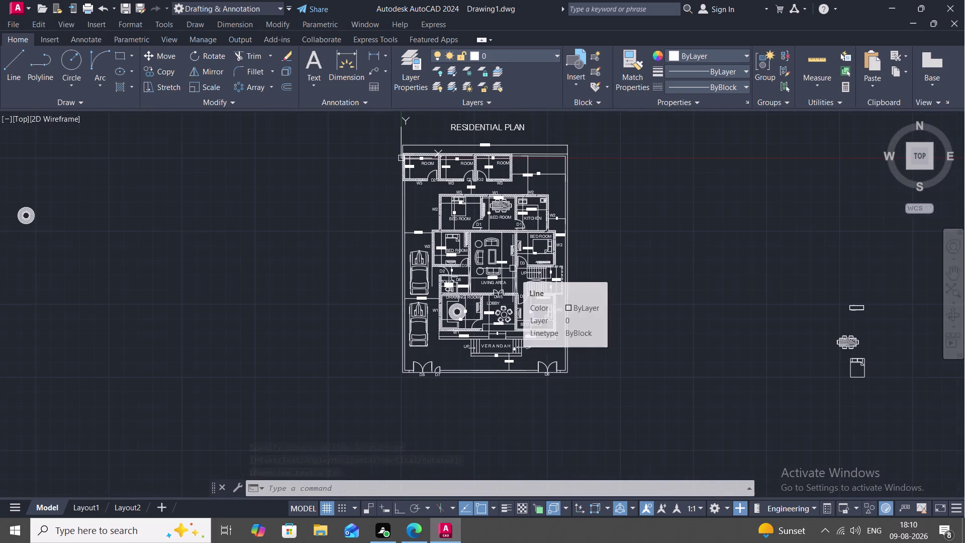
Start a plot using AutoCAD PDF (High Quality Print) with What to plot set to Window.
key(Escape)
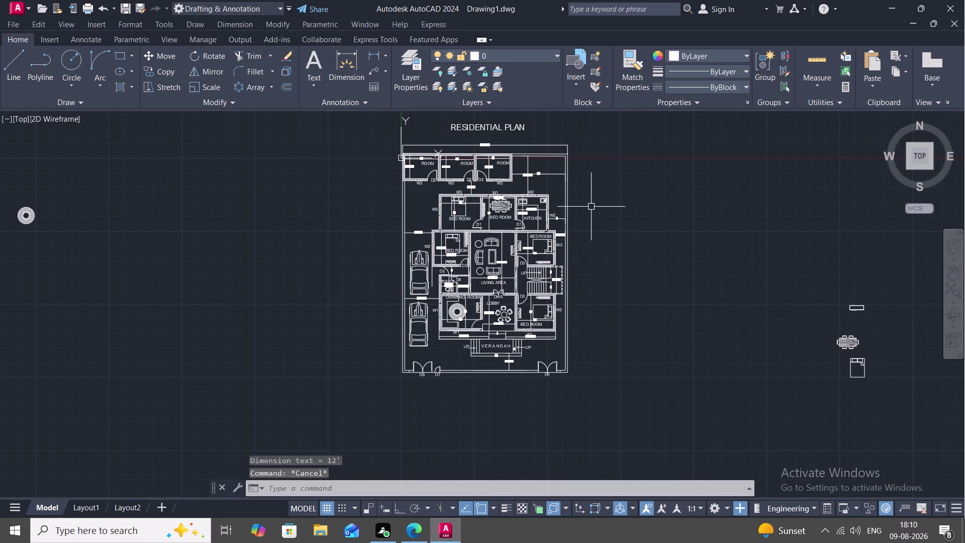
key(ctrl+p)
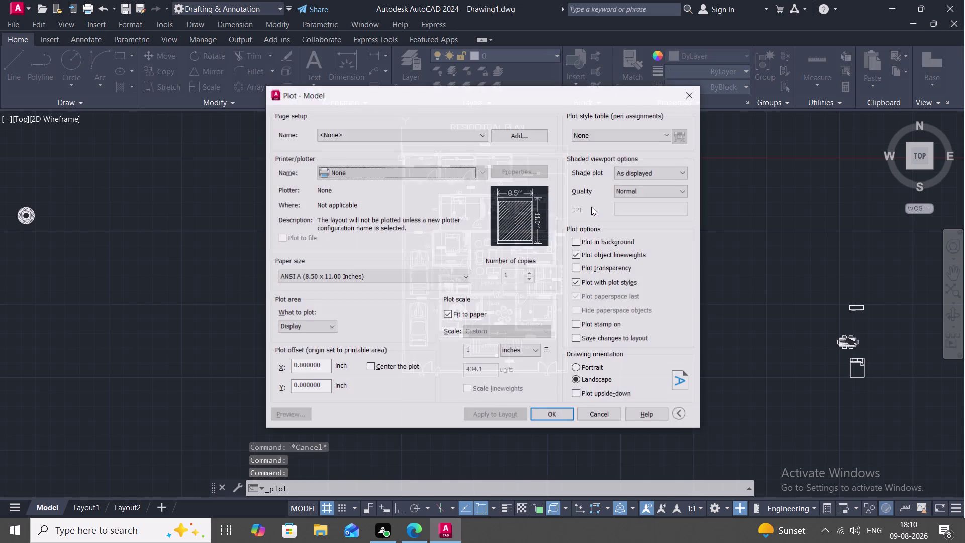
click(450, 168)
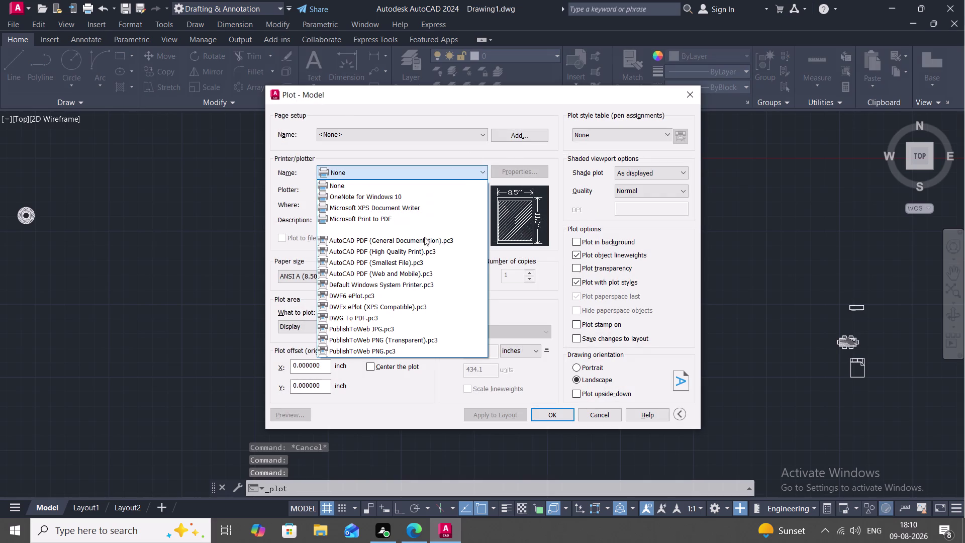
click(422, 247)
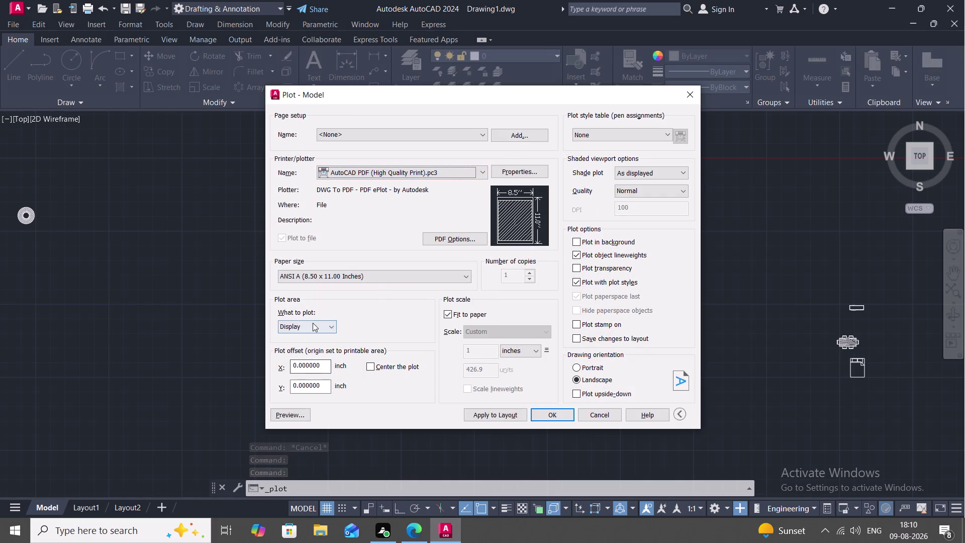
click(313, 322)
click(308, 360)
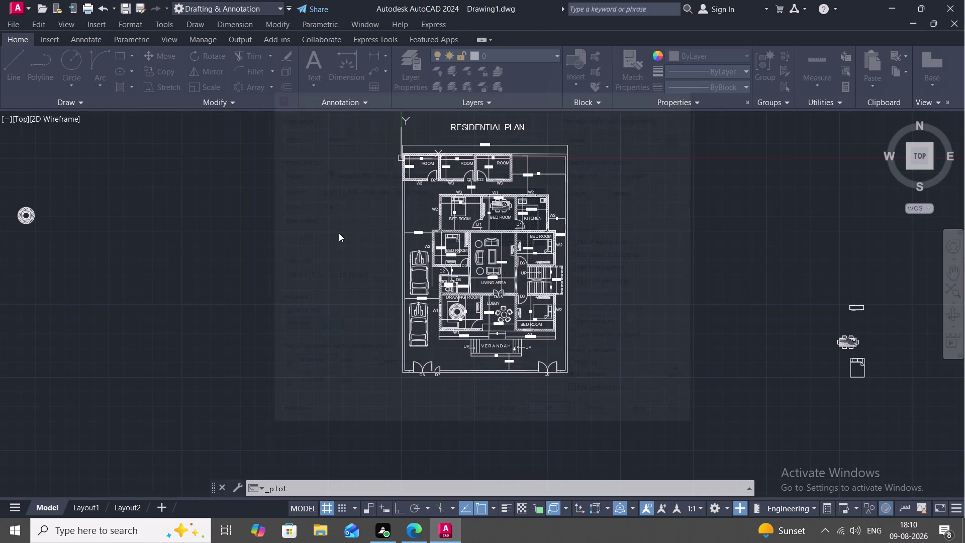
Window the residential plan, set portrait orientation and fit to paper, then confirm.
middle_drag(347, 210, 350, 271)
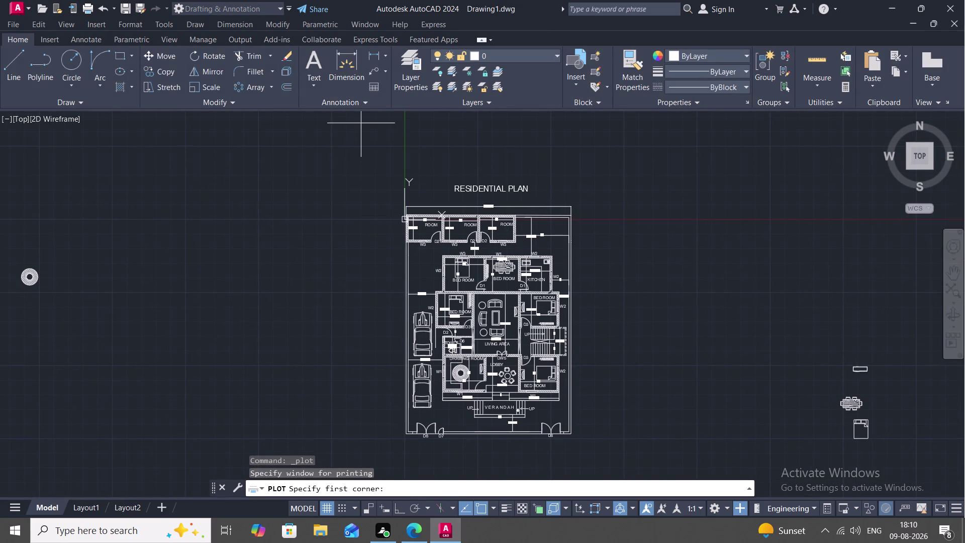
click(361, 122)
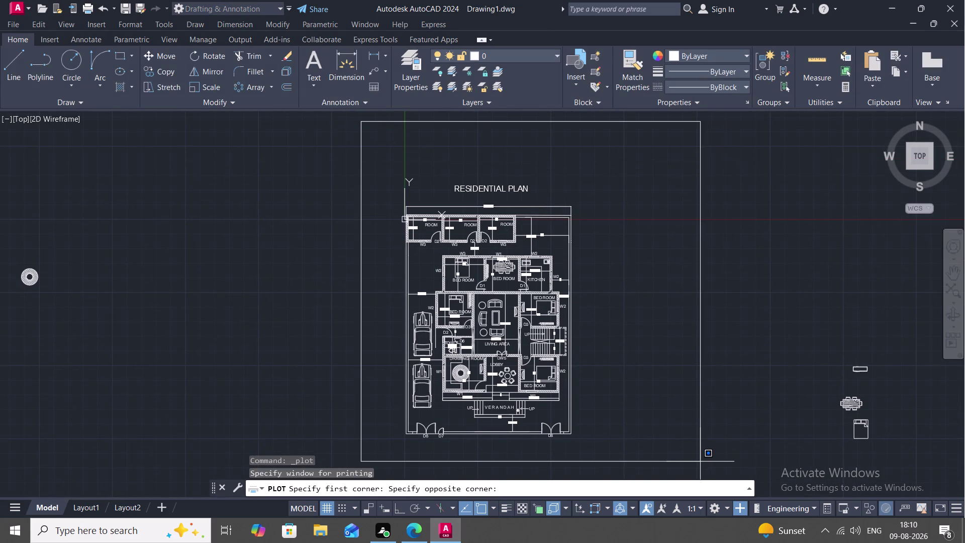
click(700, 461)
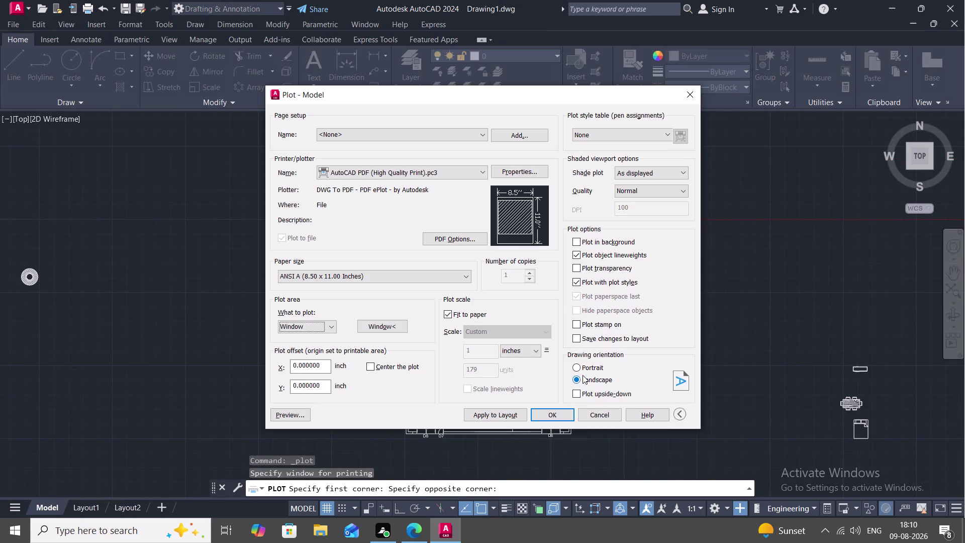
click(577, 368)
click(557, 415)
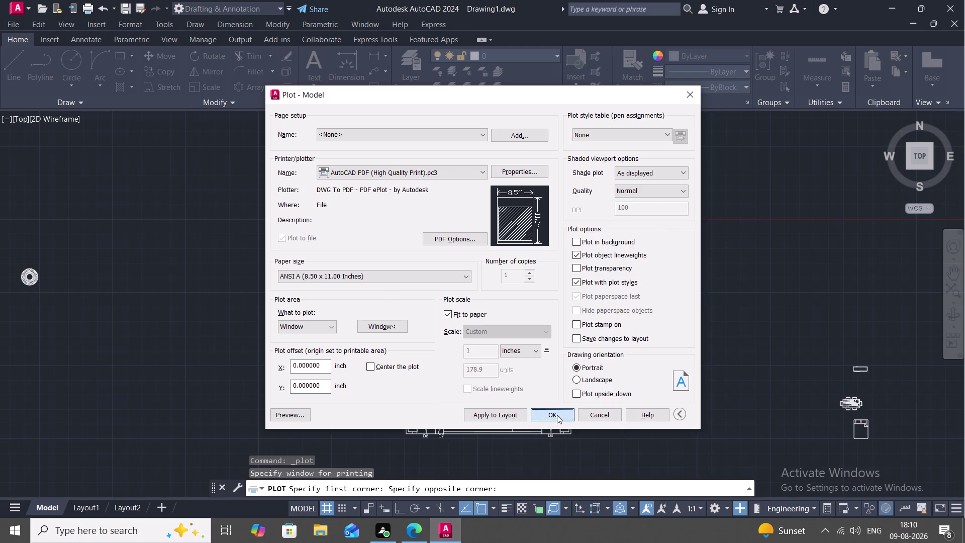
click(500, 380)
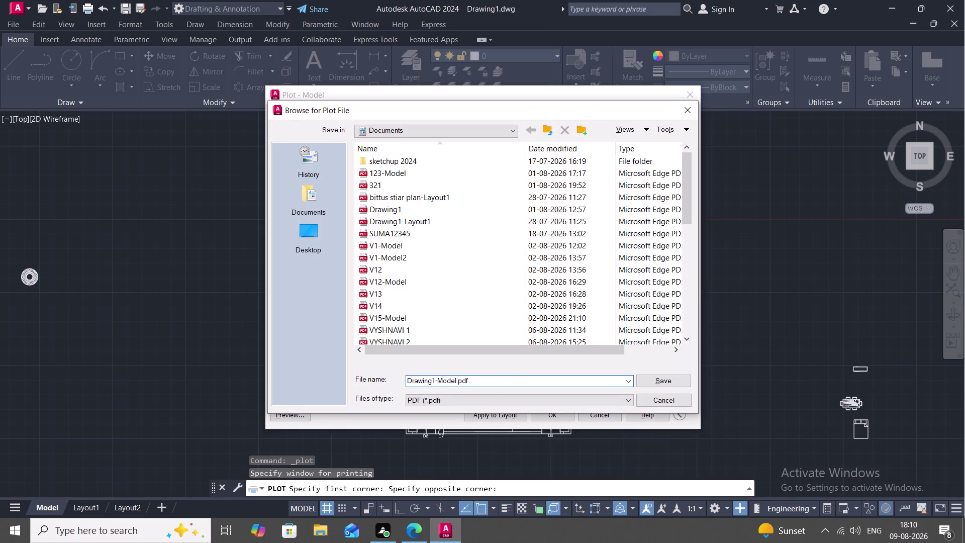
Replace the suggested file name with 'VYSHNAVII 6 3' and save the PDF.
key(BackSpace)
key(BackSpace)
key(BackSpace)
key(b)
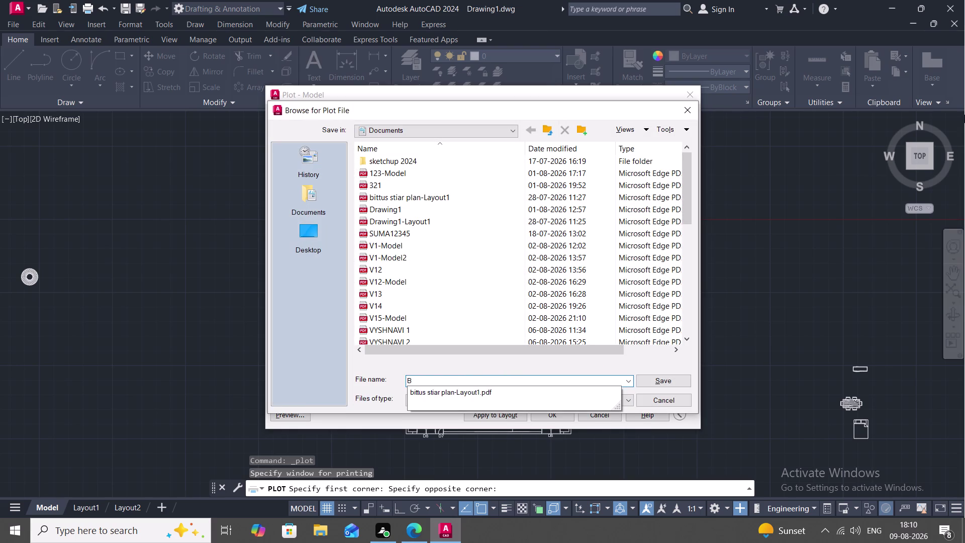
key(BackSpace)
text(VY)
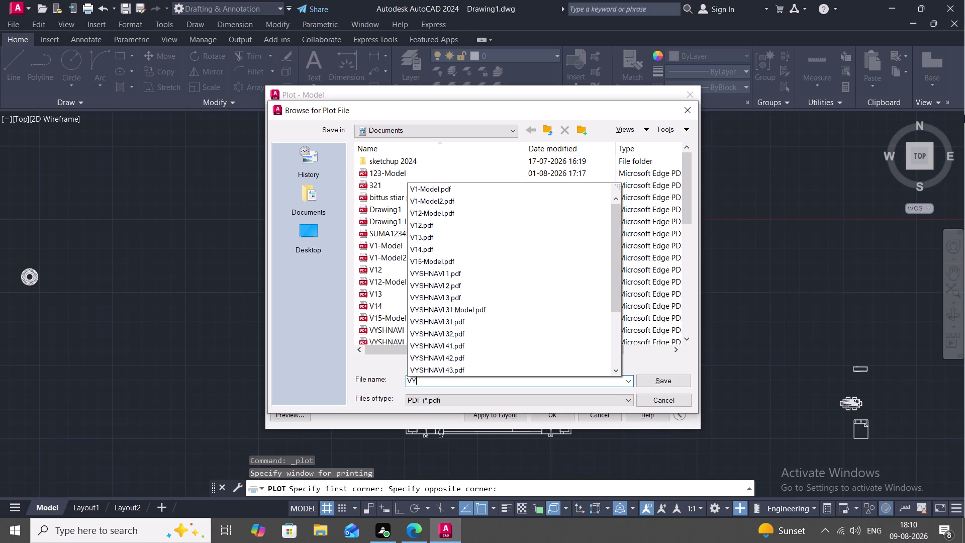
text(SHNAVI)
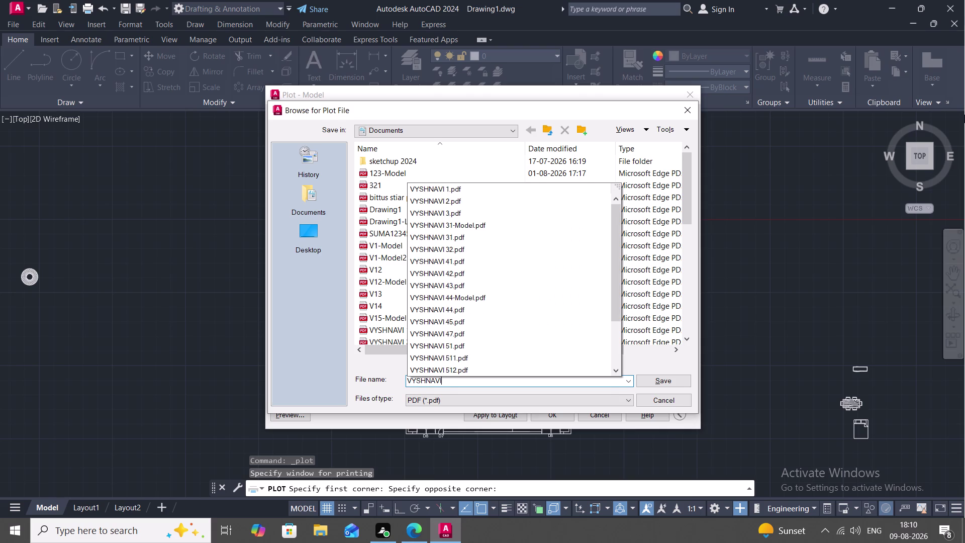
text(I)
key(space)
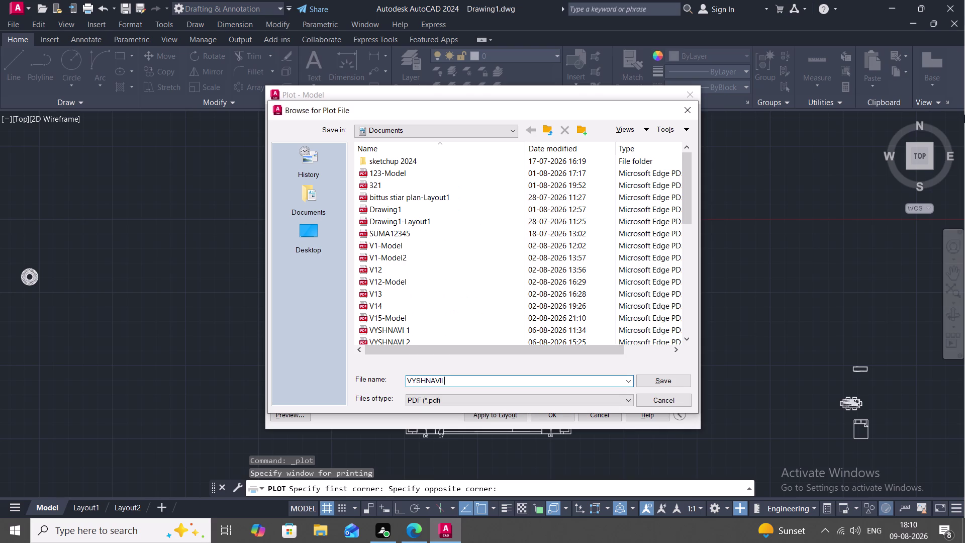
key(6)
key(space)
text(3)
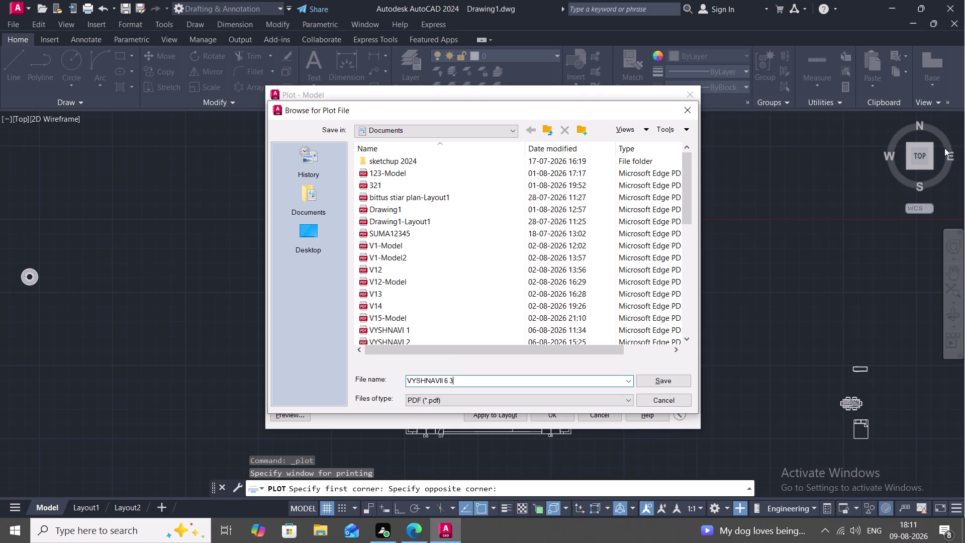
click(663, 381)
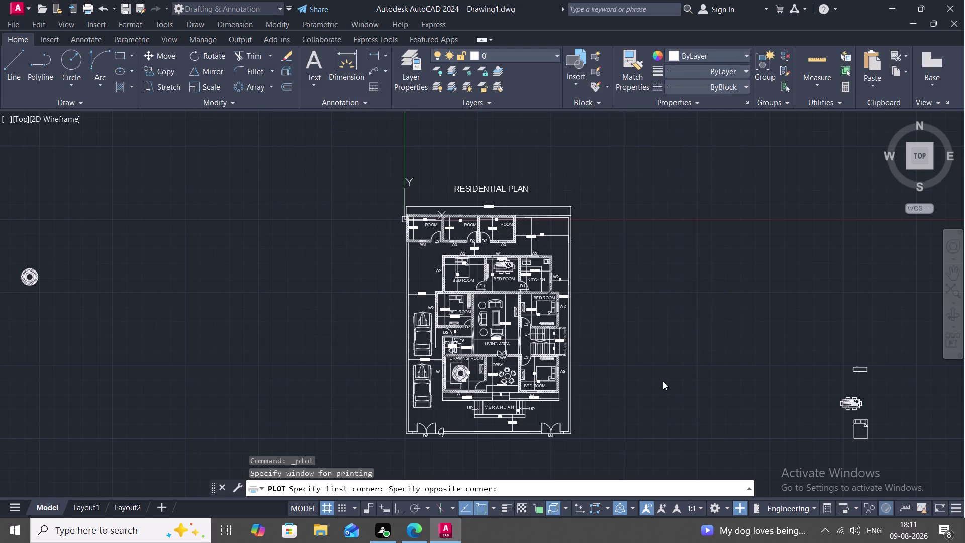